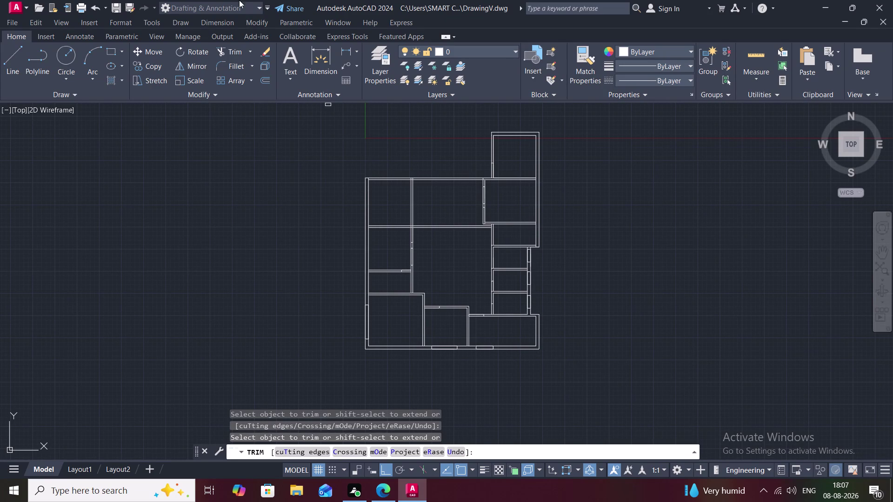
Draw a 3'6" line along the left outer wall, plus a short segment back toward the wall.
click(14, 49)
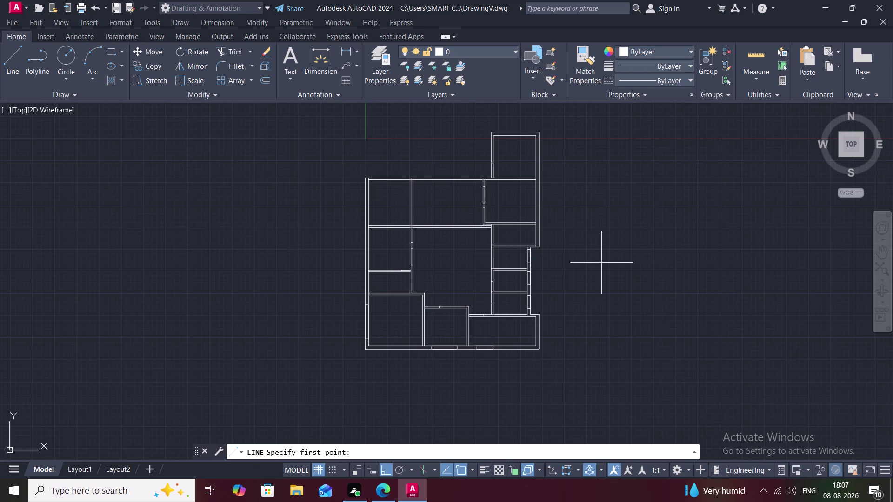
key(Escape)
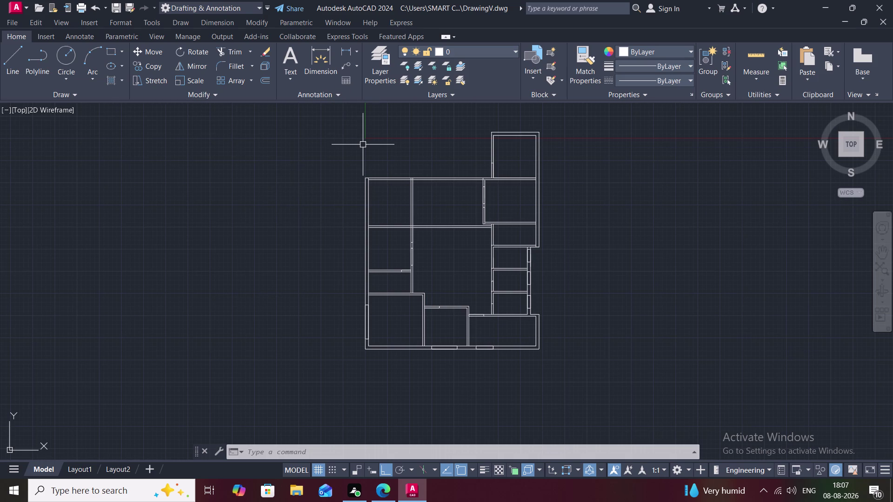
scroll(up, 3)
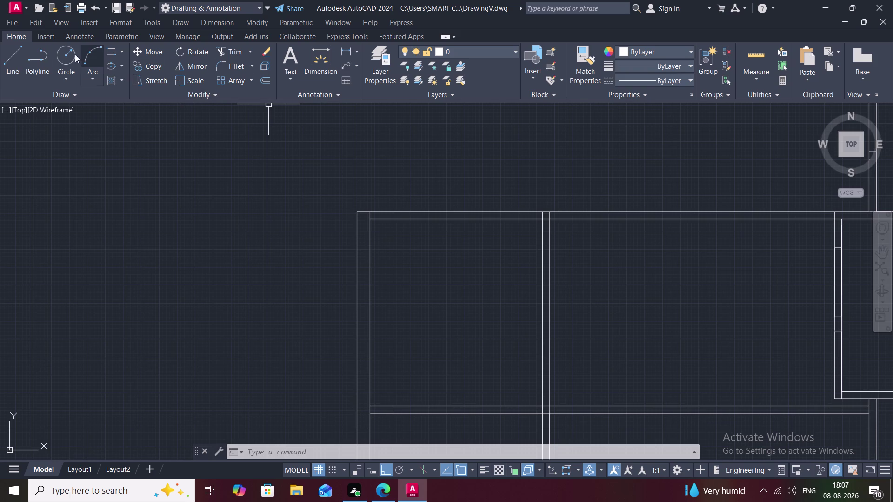
click(5, 64)
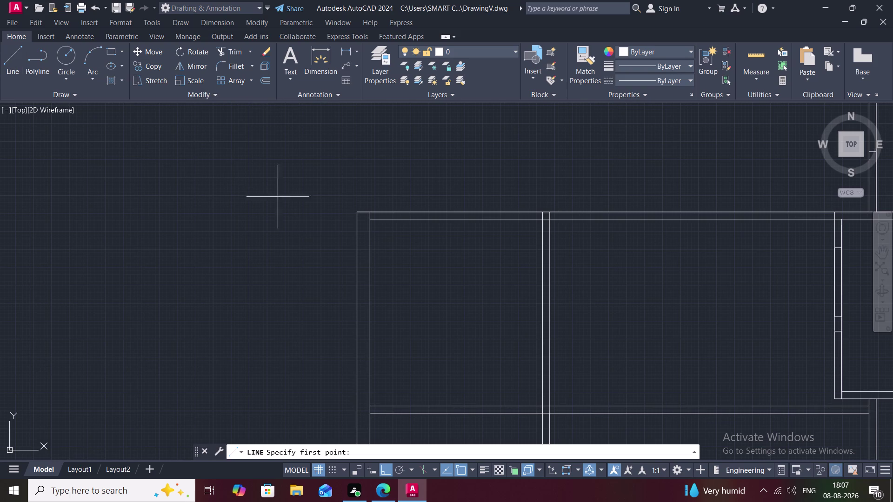
click(367, 221)
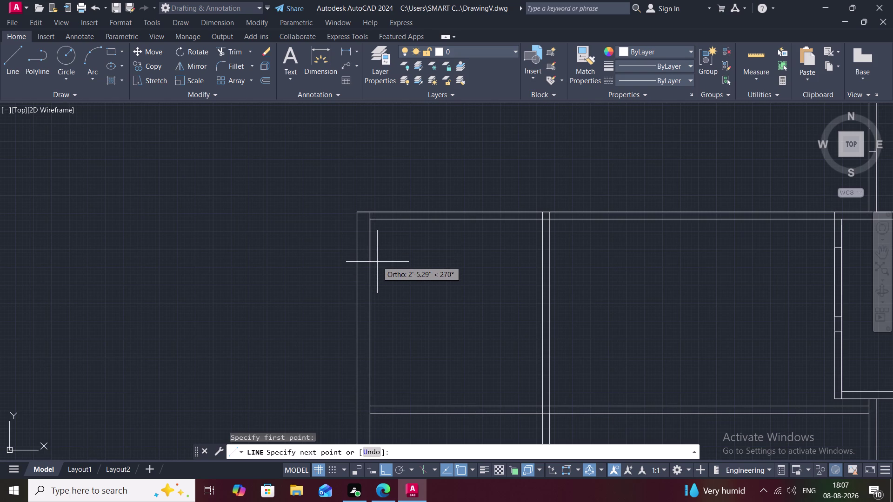
text(3)
text('6)
text(")
key(space)
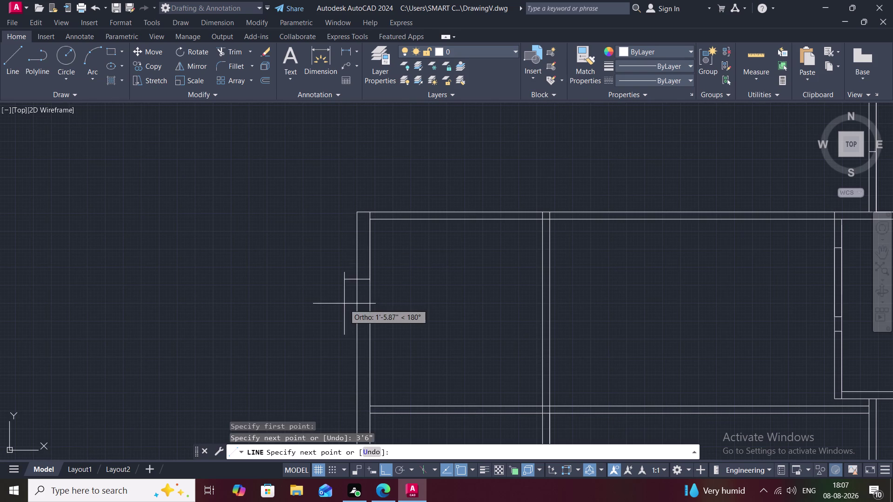
click(357, 282)
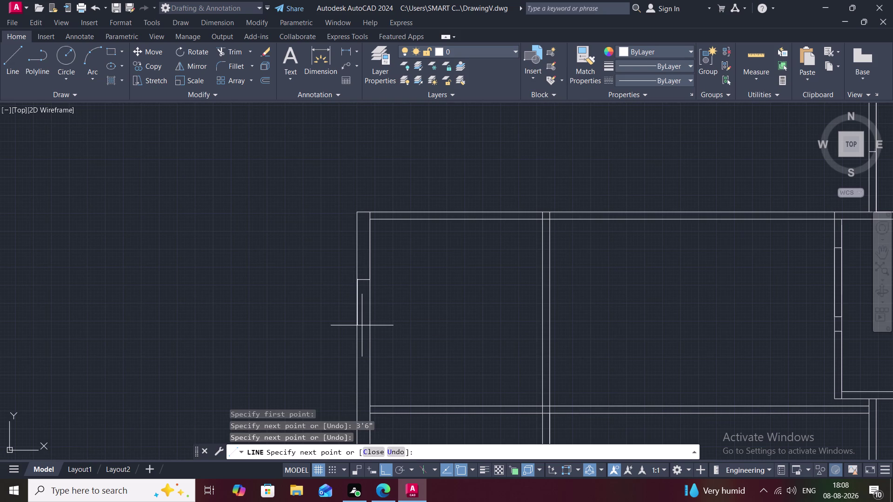
key(Escape)
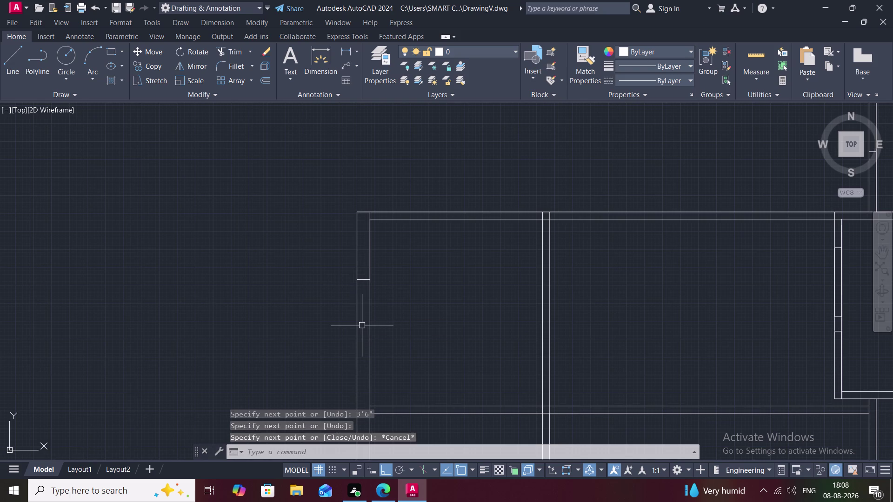
Pan along the plan's left side and make sure no command is still running.
scroll(down, 3)
middle_drag(368, 327, 368, 259)
scroll(down, 3)
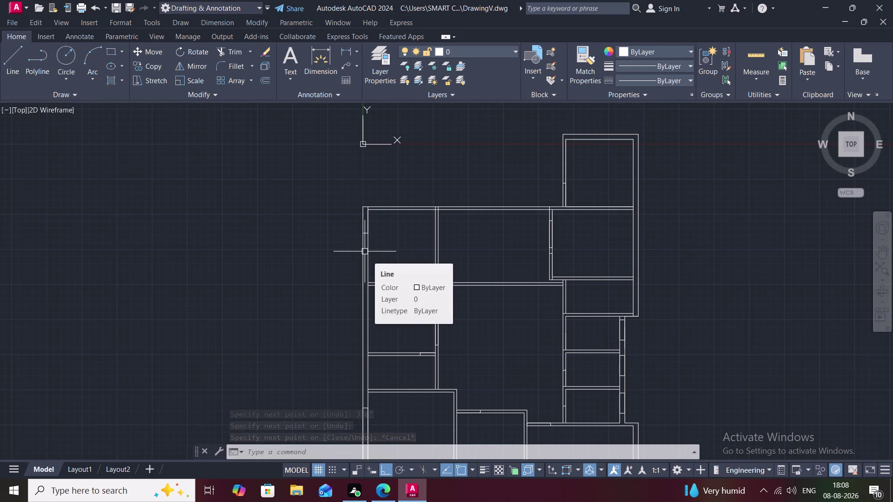
scroll(up, 3)
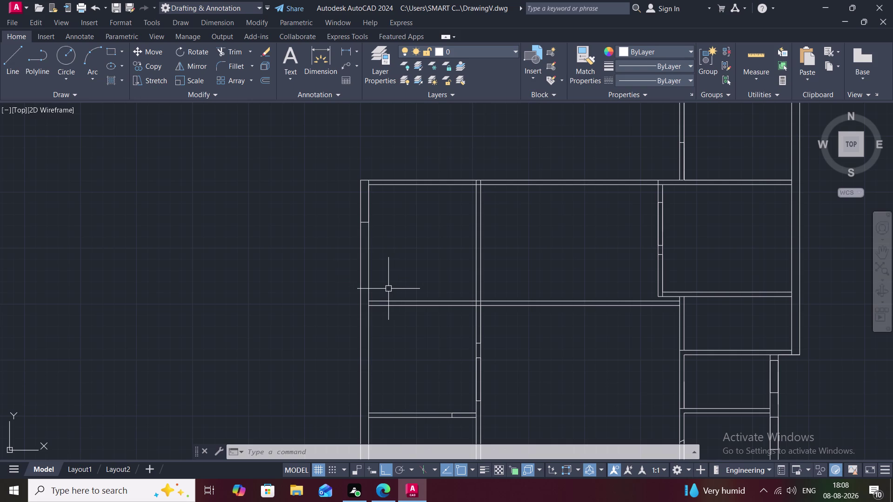
middle_drag(388, 289, 379, 251)
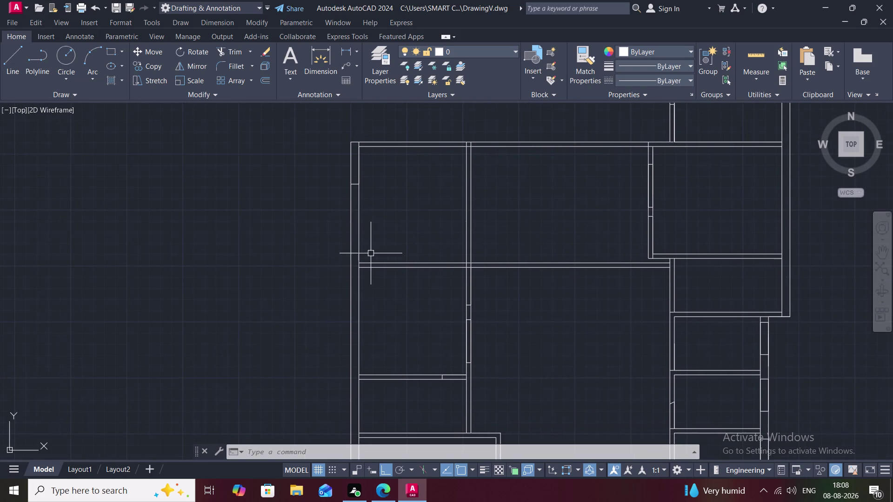
scroll(up, 3)
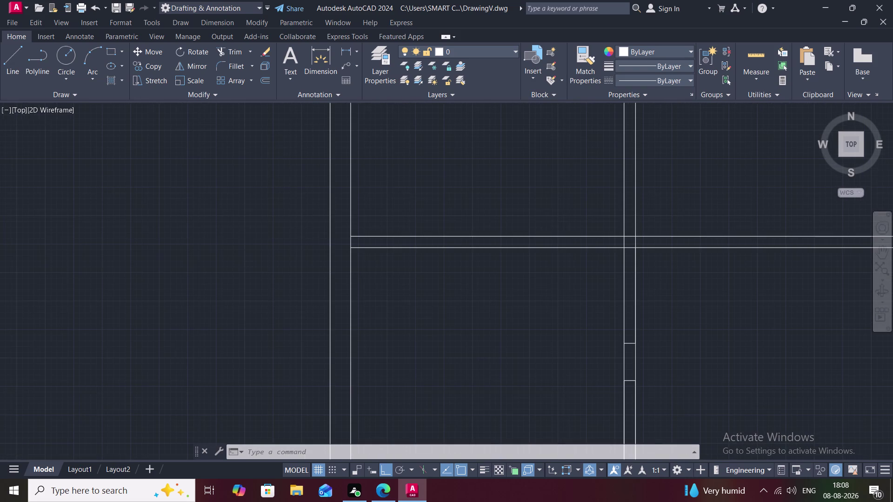
key(r)
key(Escape)
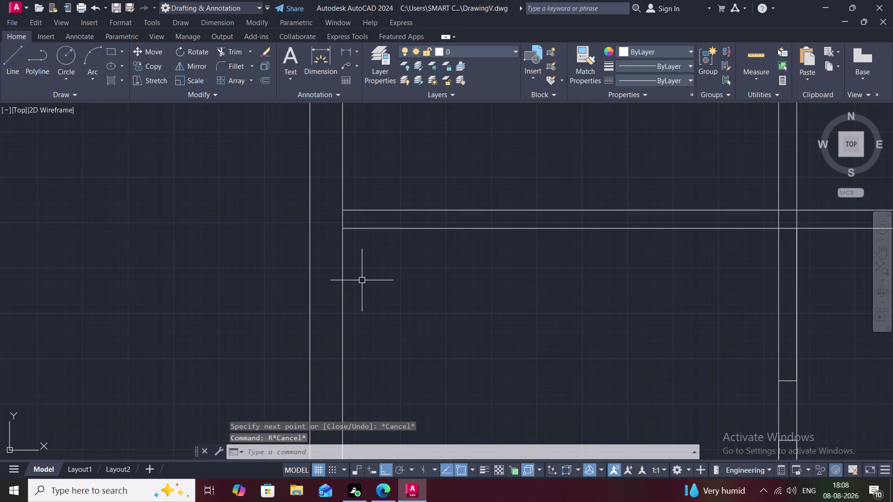
Trim a segment out of the left wall line with TR.
text(TR)
key(space)
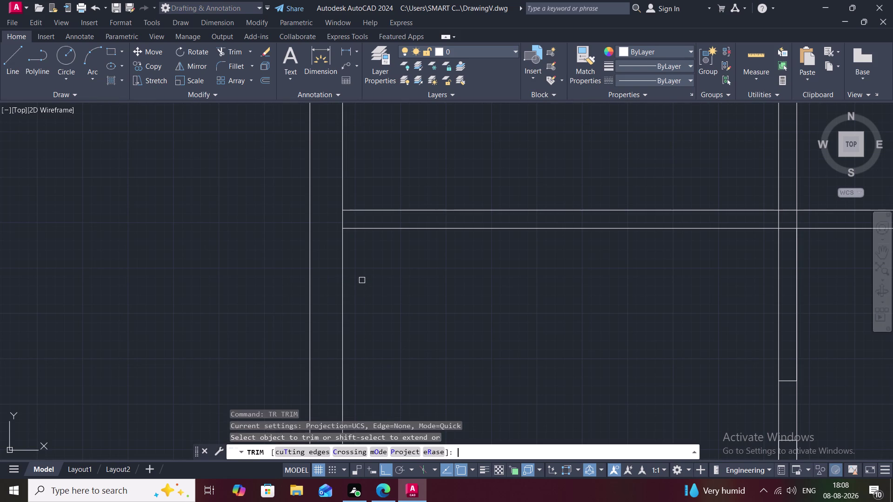
click(344, 221)
scroll(down, 3)
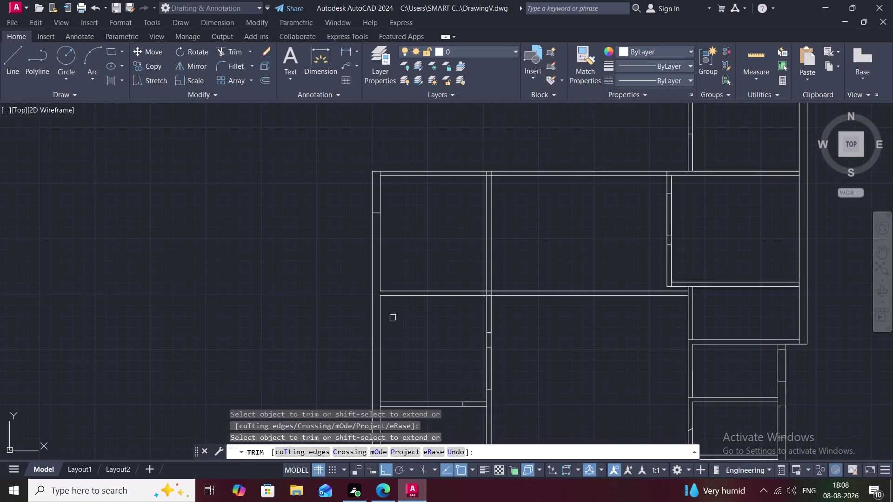
middle_drag(393, 318, 353, 220)
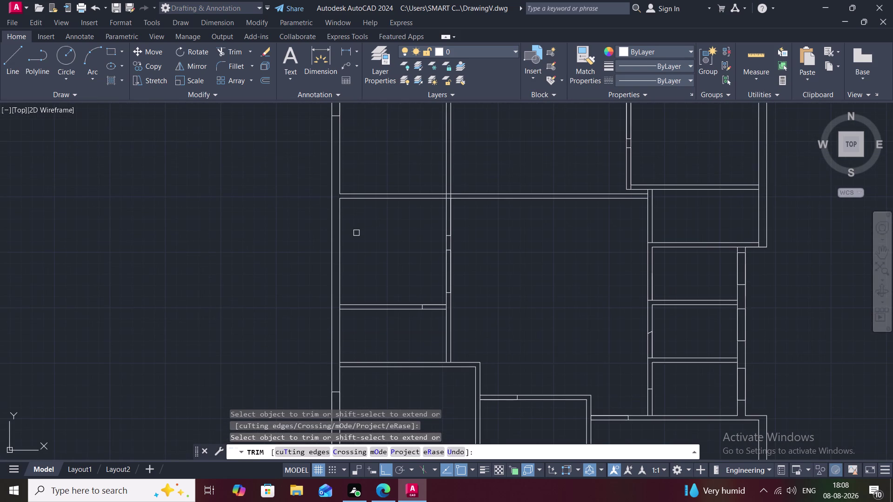
key(Escape)
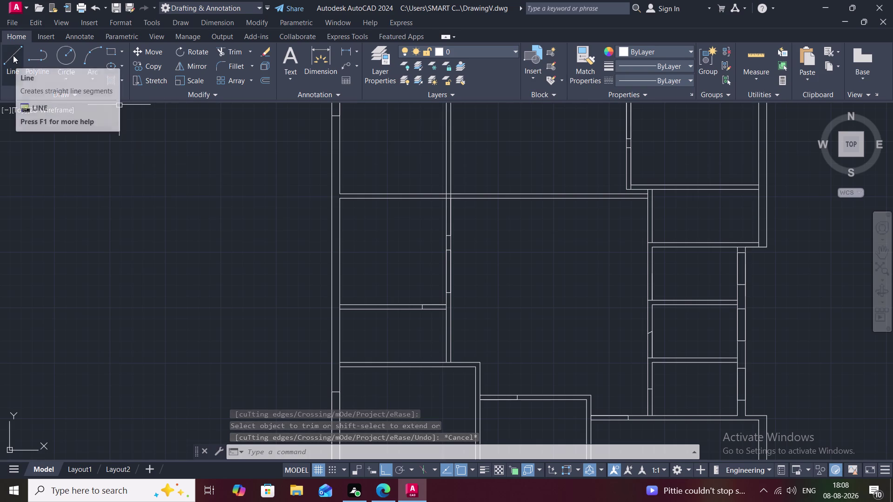
Draw a 3' line on the left wall with two short segments across it.
click(13, 56)
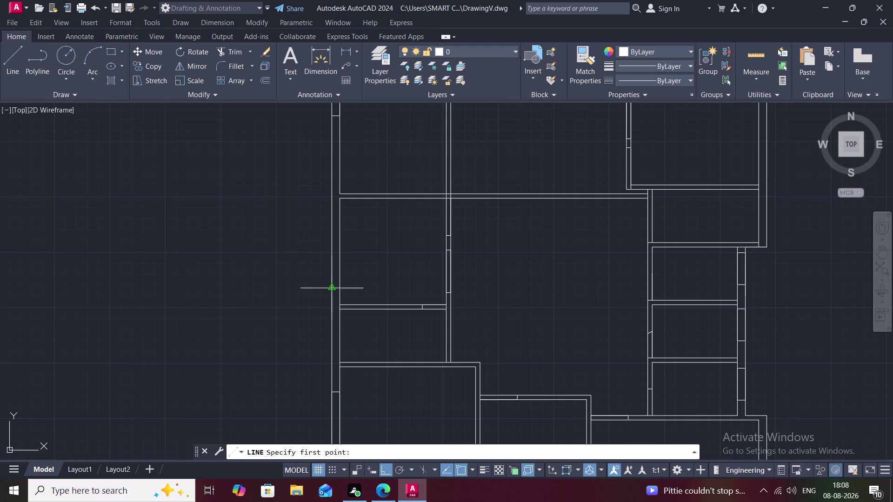
scroll(up, 3)
click(333, 319)
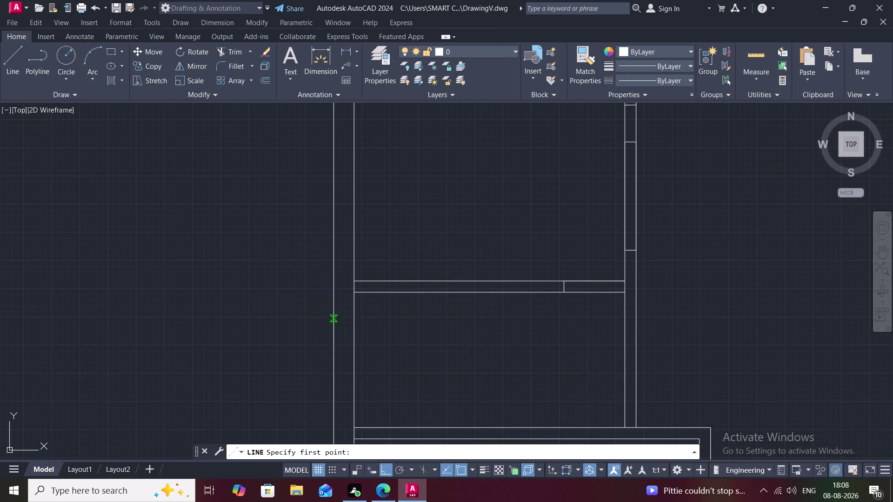
click(354, 318)
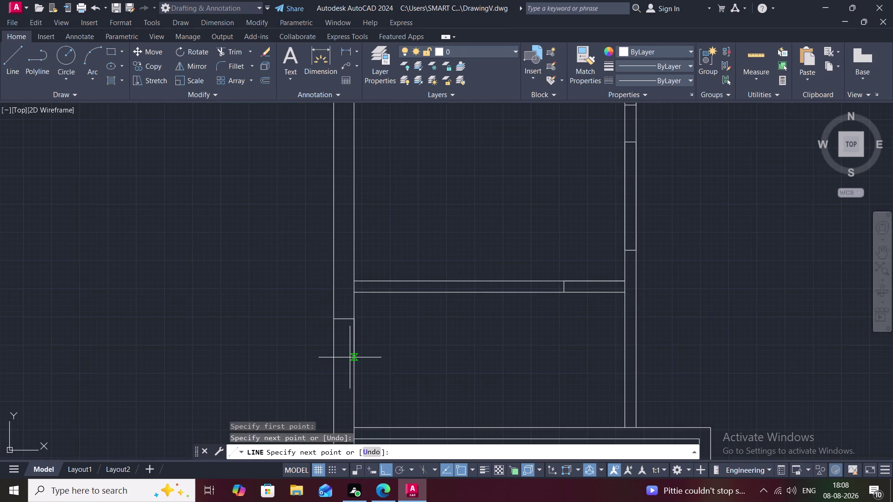
text(3')
key(space)
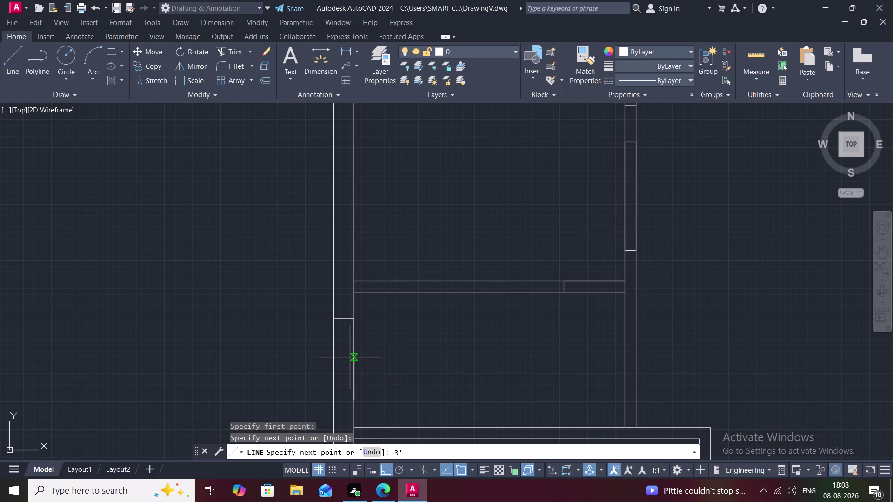
click(335, 403)
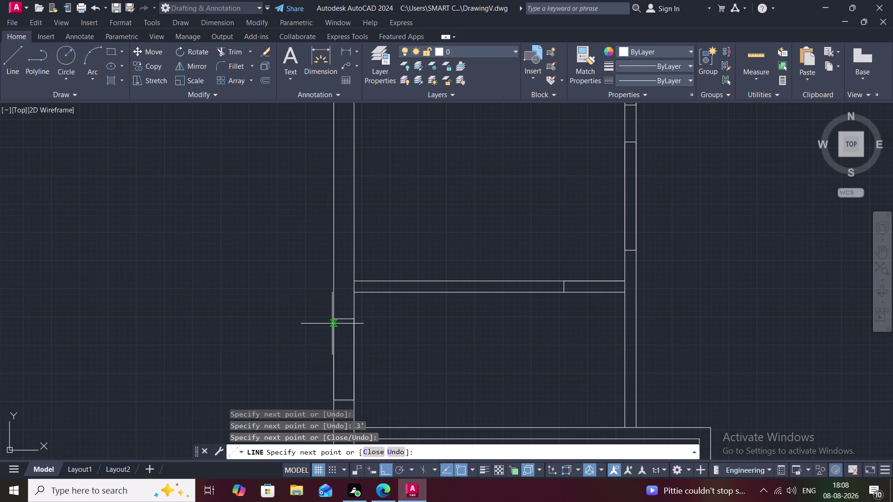
click(333, 322)
scroll(down, 3)
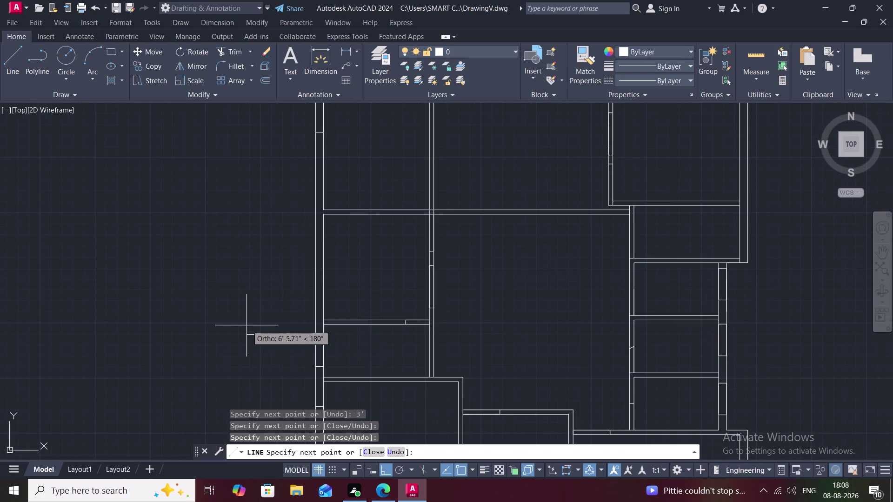
key(Escape)
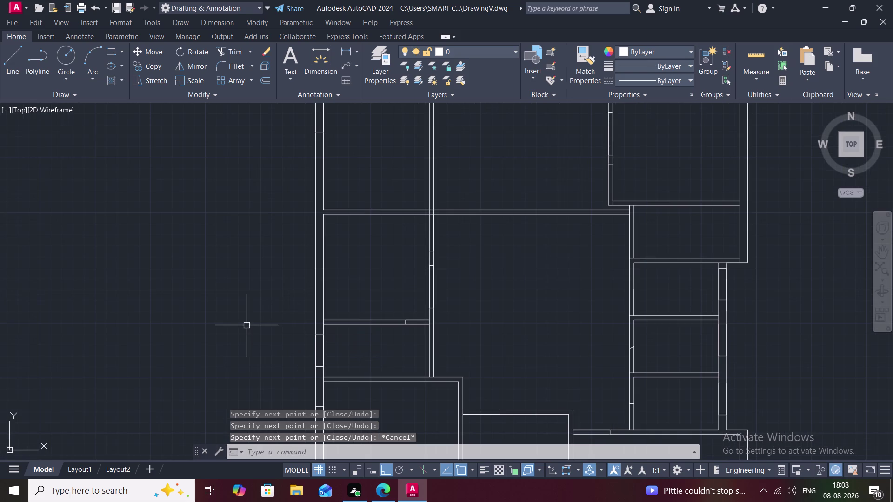
scroll(down, 3)
scroll(down, 3)
middle_drag(275, 346, 263, 278)
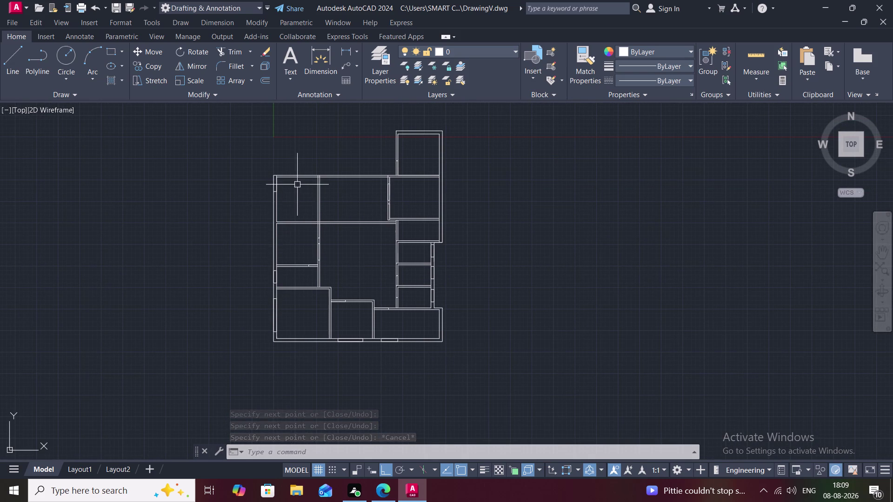
Draw the desk's top, right and bottom edges as lines off the left inner wall.
middle_drag(302, 183, 348, 289)
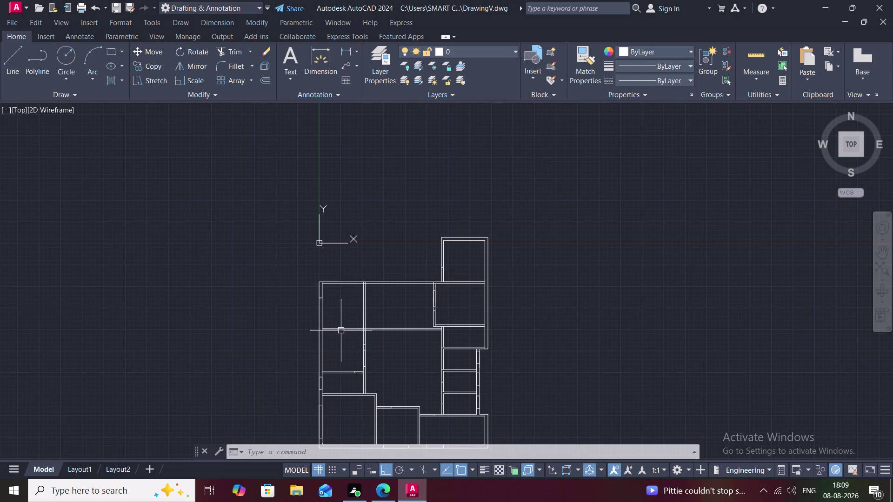
scroll(up, 3)
scroll(up, 3)
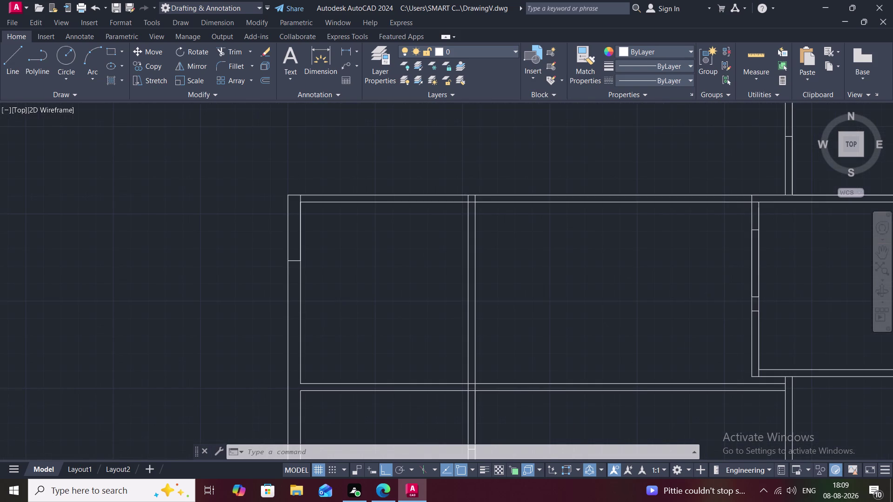
middle_drag(327, 310, 316, 301)
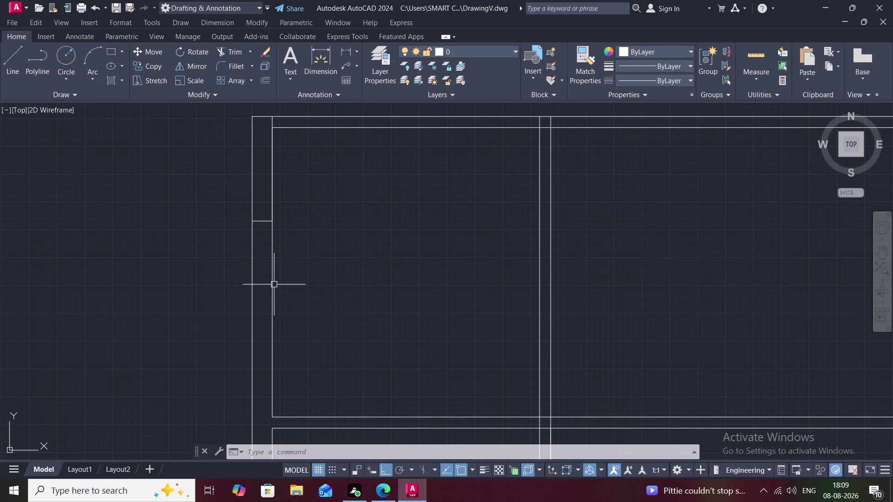
text(L)
key(space)
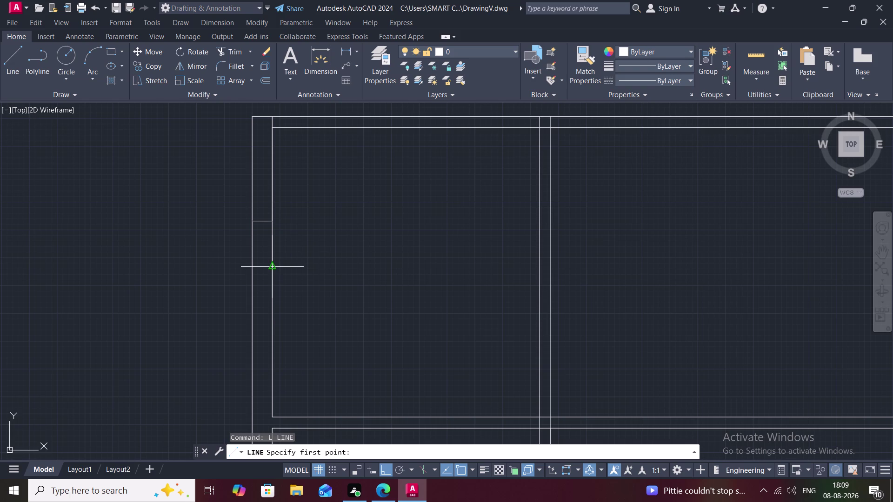
click(272, 301)
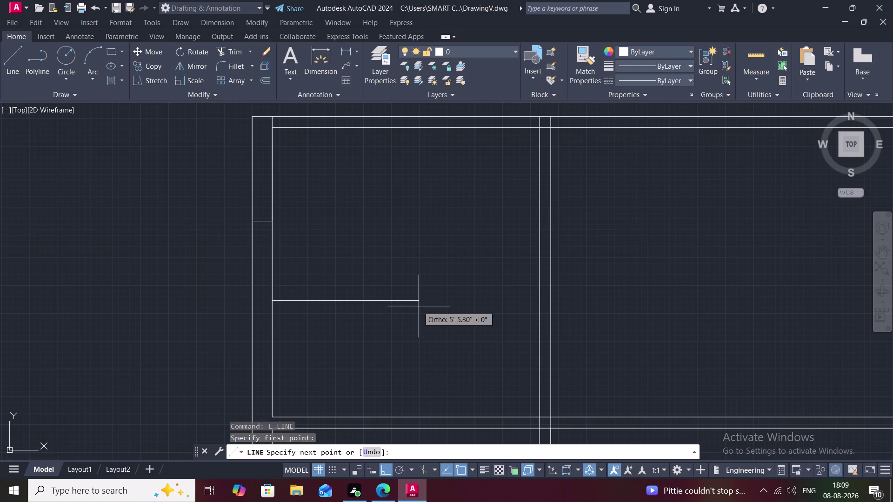
click(419, 307)
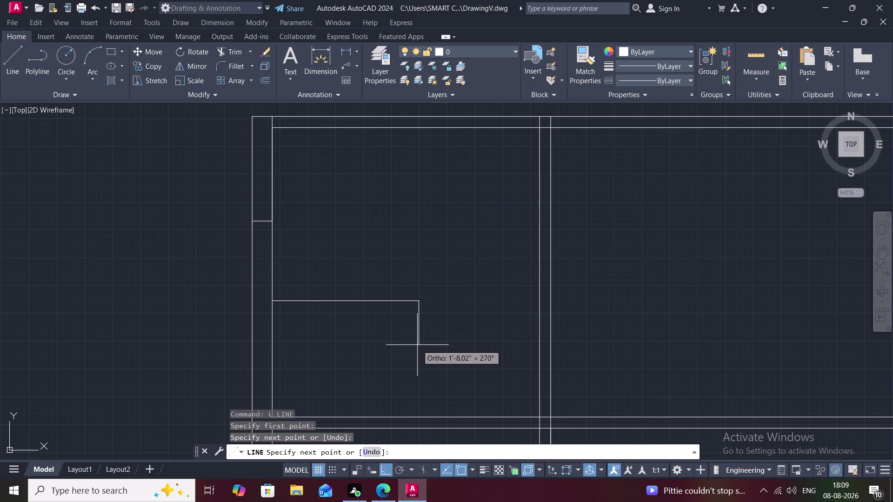
click(418, 344)
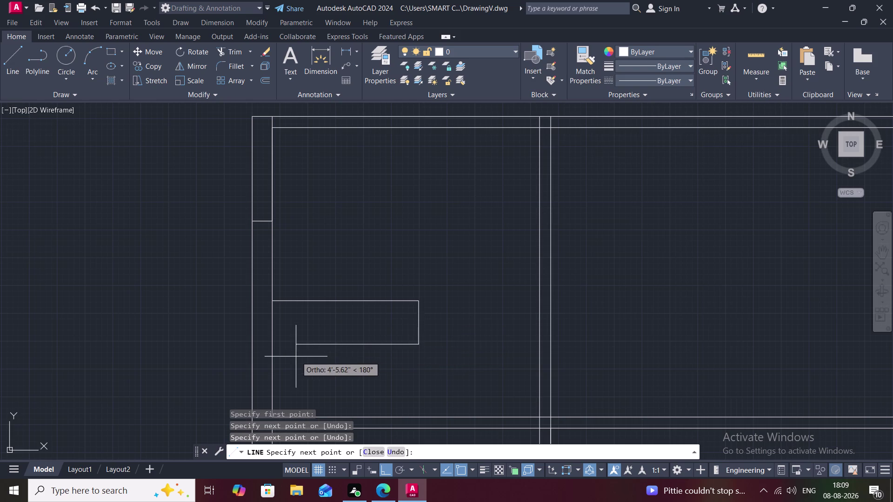
click(273, 347)
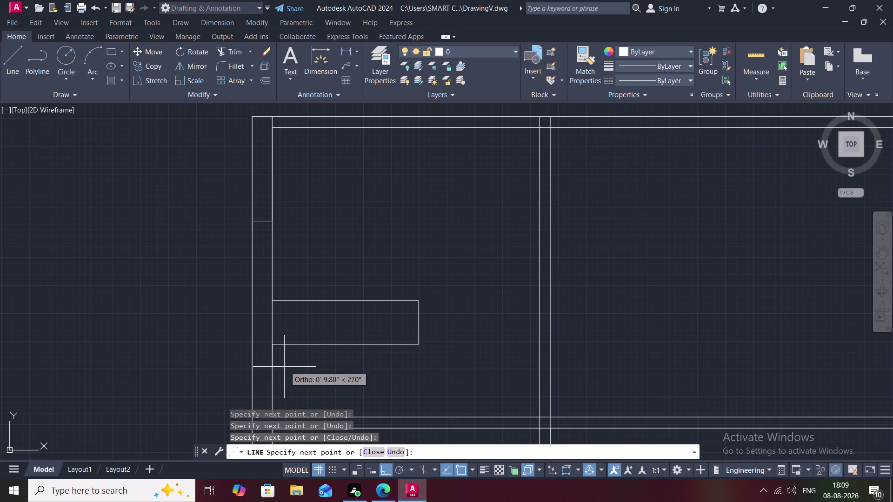
key(ctrl+2)
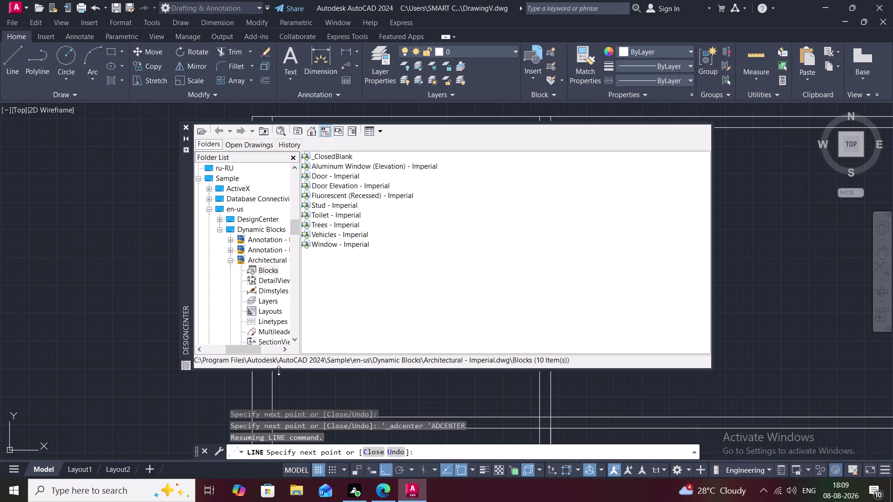
click(342, 217)
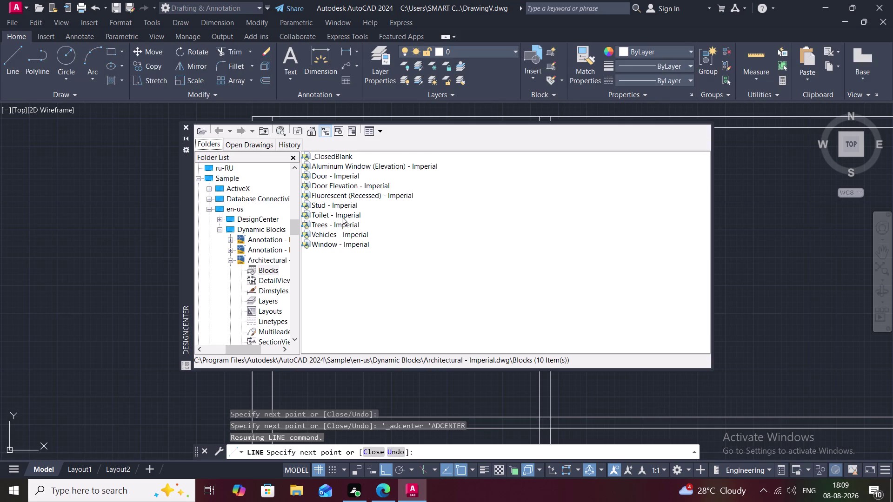
right_click(343, 217)
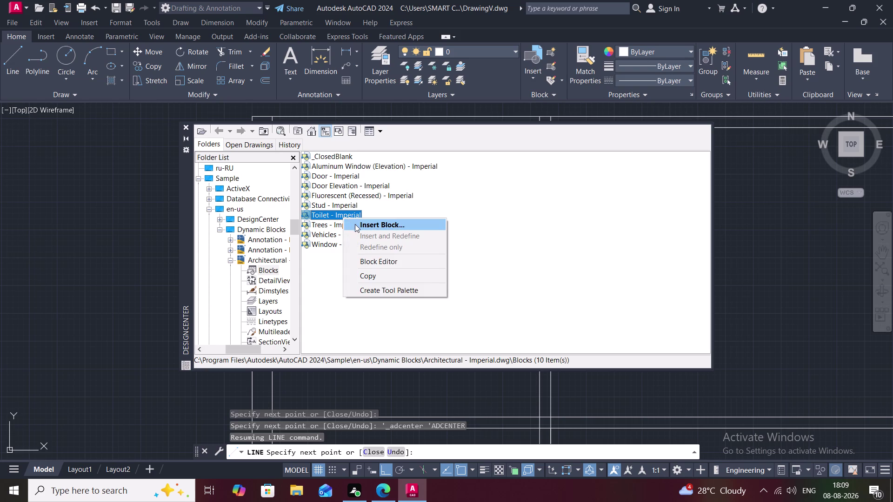
click(355, 224)
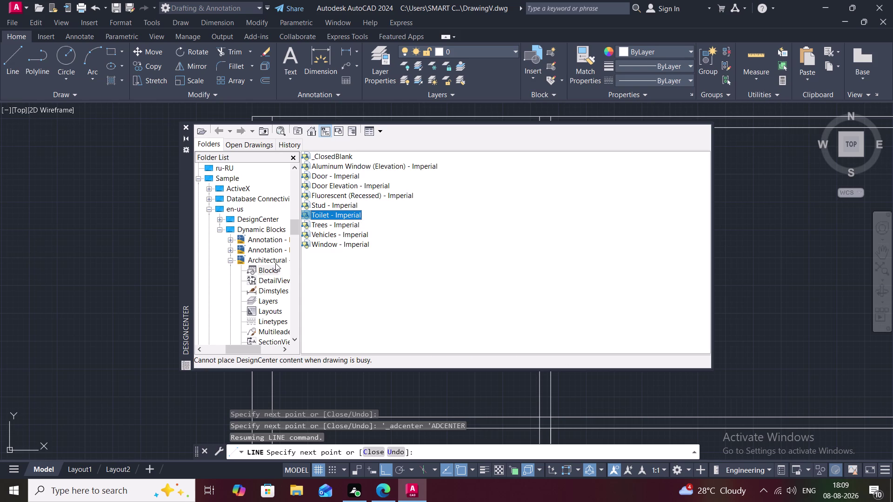
click(337, 224)
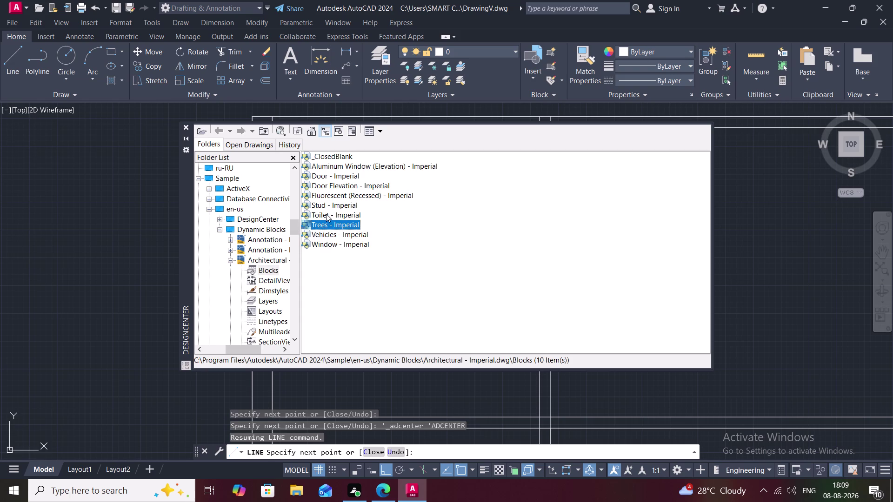
click(326, 214)
right_click(326, 214)
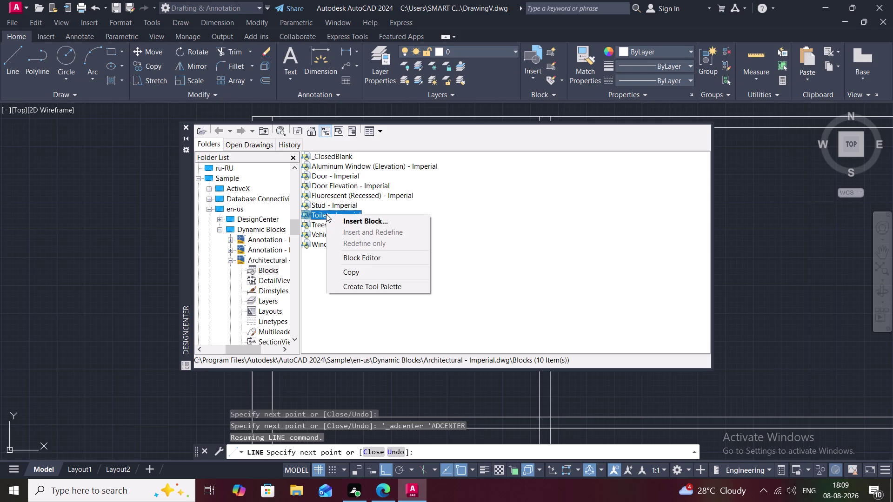
click(347, 217)
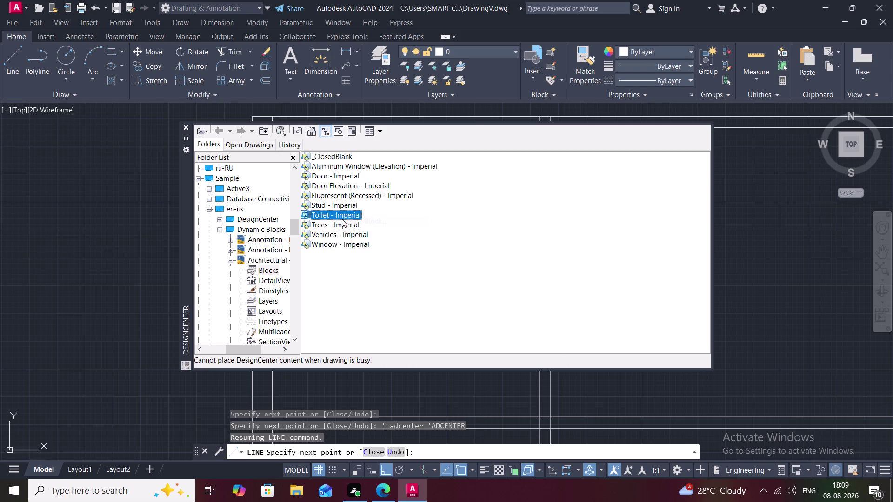
click(188, 126)
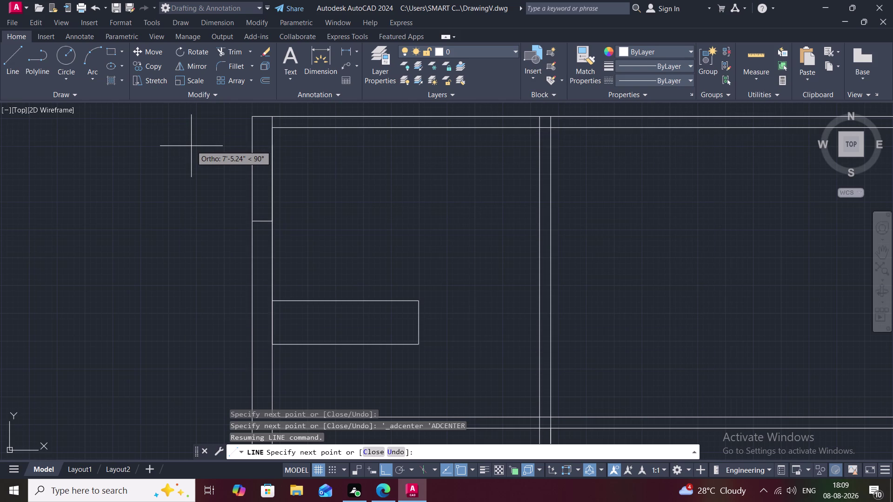
key(ctrl+3)
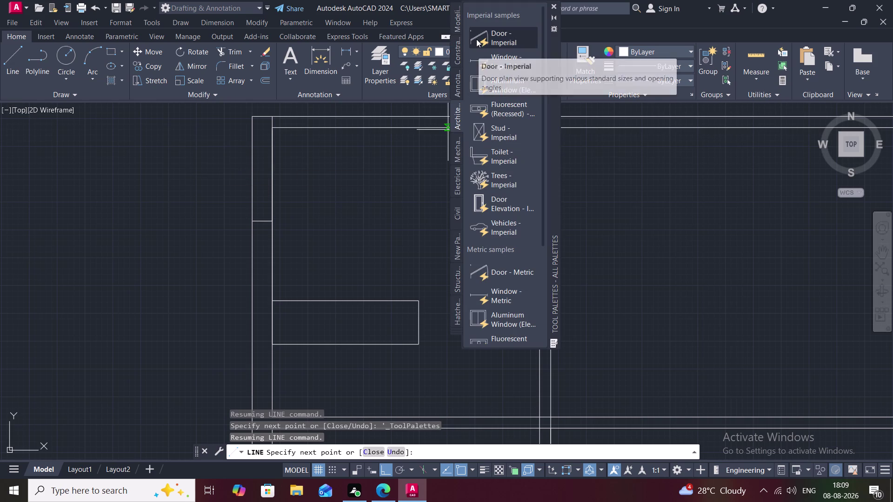
Place the Door - Imperial and Toilet - Imperial blocks left of the plan.
click(476, 39)
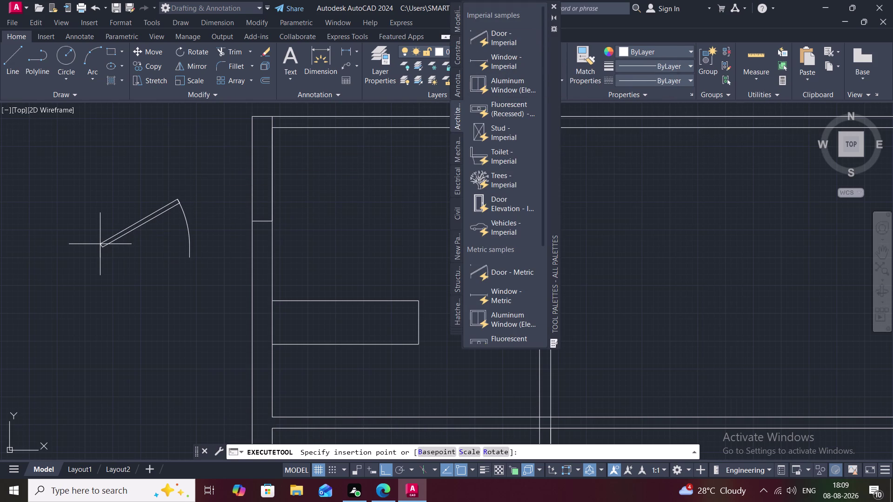
click(100, 245)
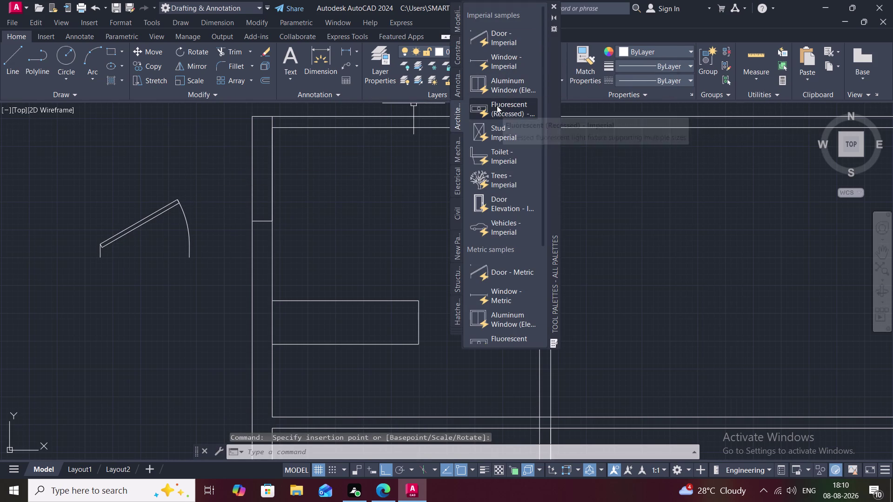
click(495, 153)
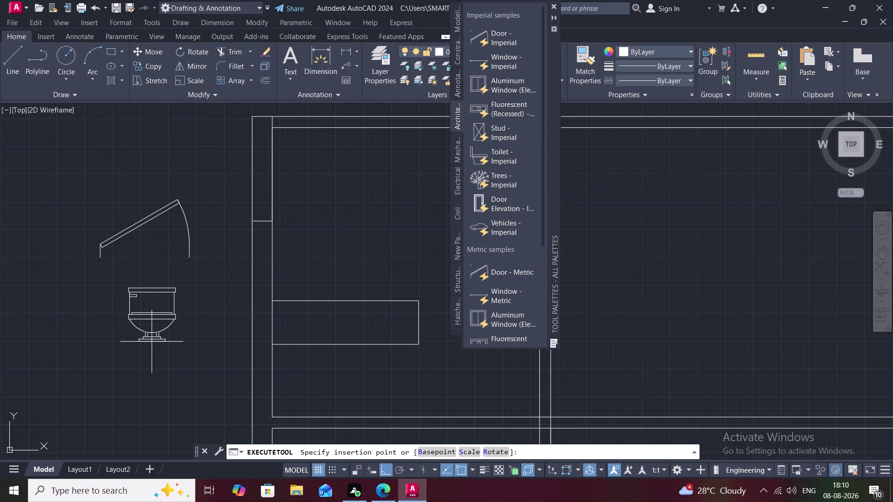
click(152, 342)
key(Escape)
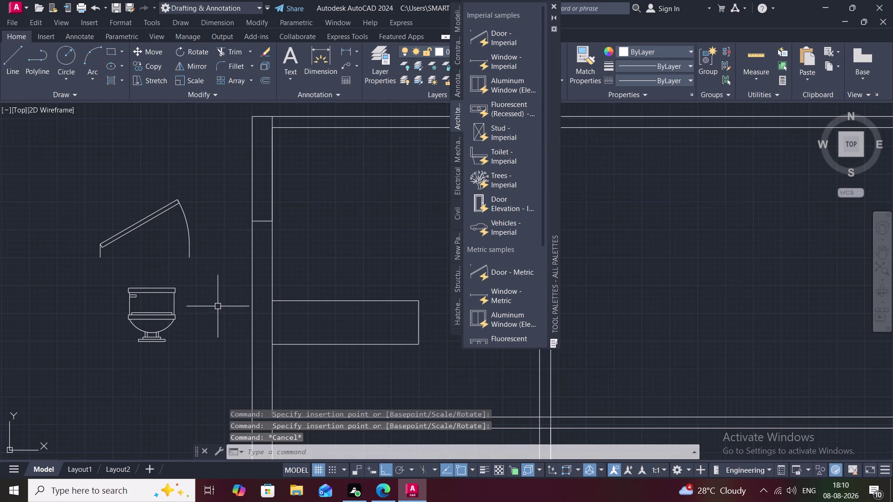
Close the sample block palettes.
scroll(down, 3)
scroll(down, 3)
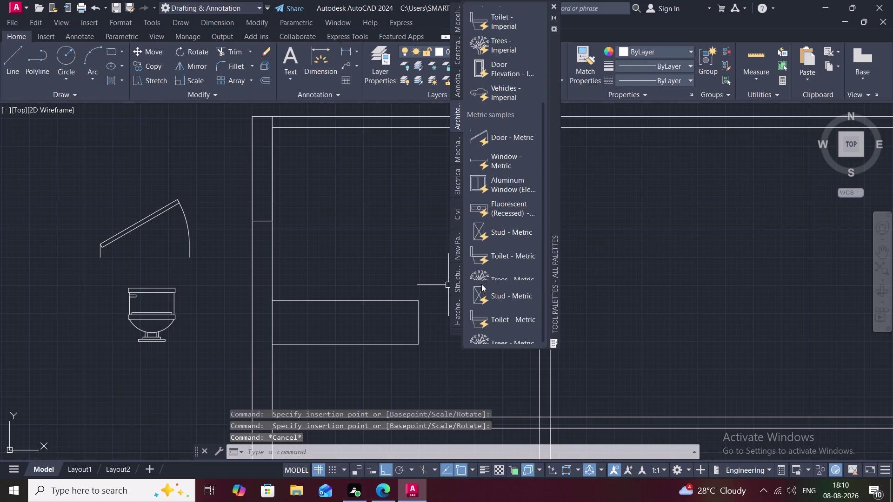
scroll(down, 3)
scroll(up, 3)
scroll(down, 3)
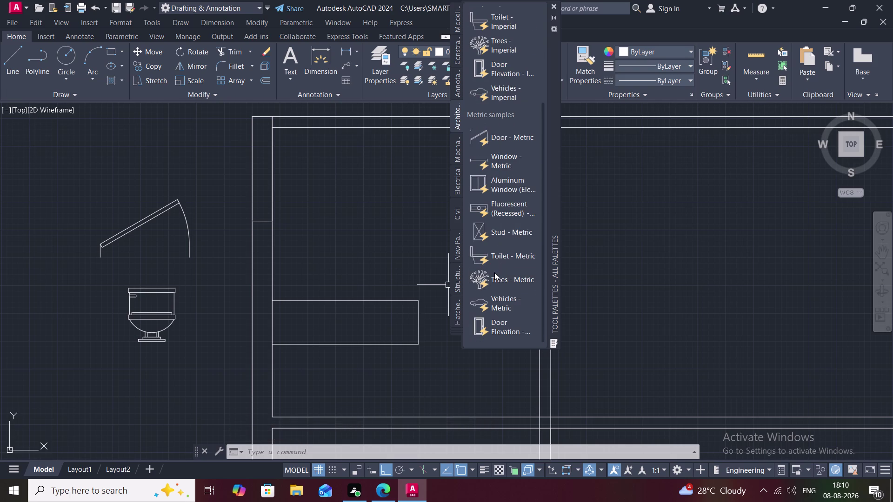
scroll(down, 3)
scroll(down, 3)
scroll(up, 3)
scroll(down, 3)
scroll(up, 3)
scroll(down, 3)
scroll(up, 3)
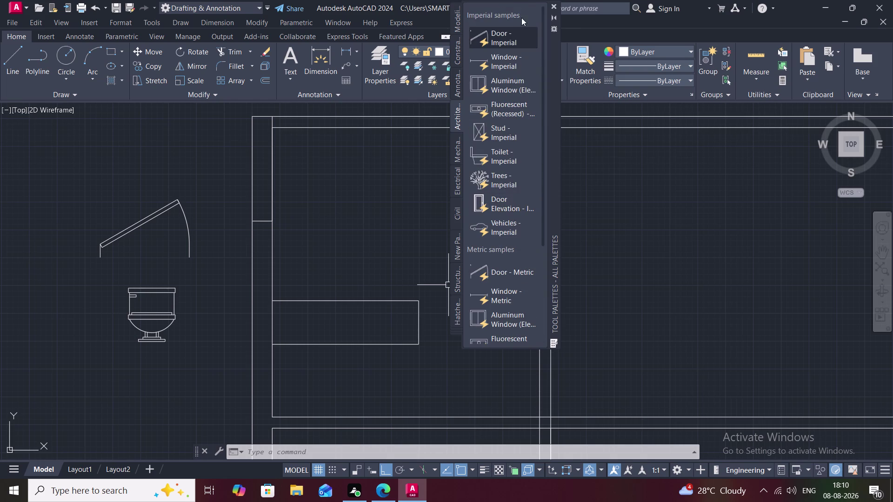
click(556, 1)
click(556, 5)
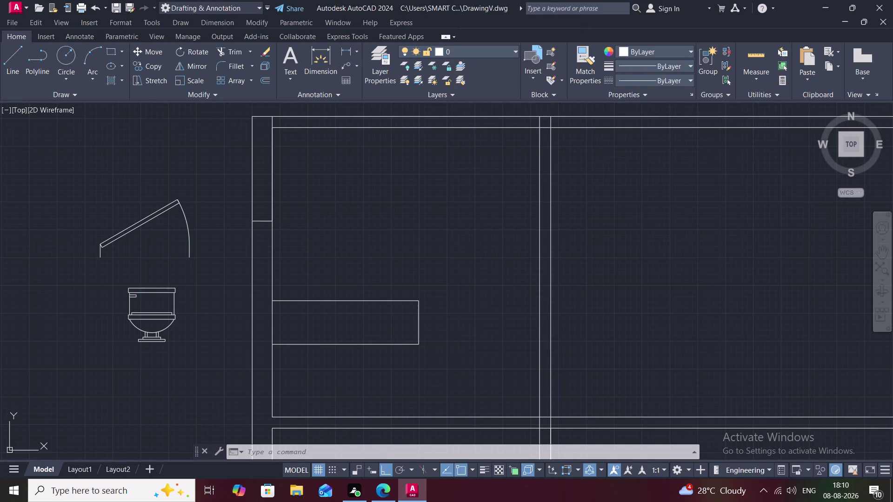
Reopen DesignCenter and list the Sample folder's contents.
key(ctrl+2)
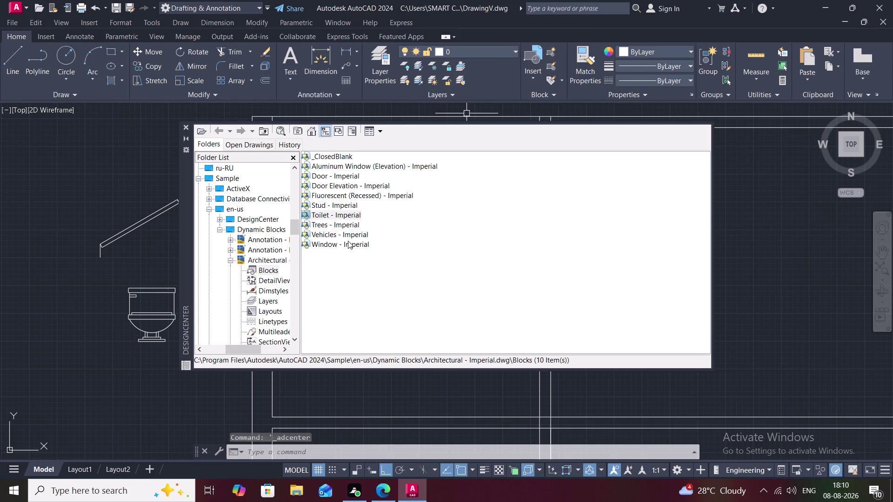
click(268, 272)
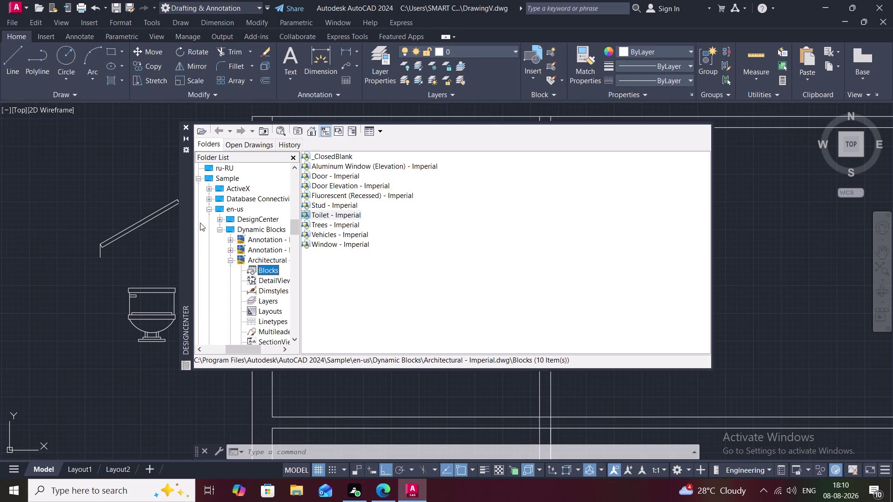
scroll(up, 3)
scroll(up, 3)
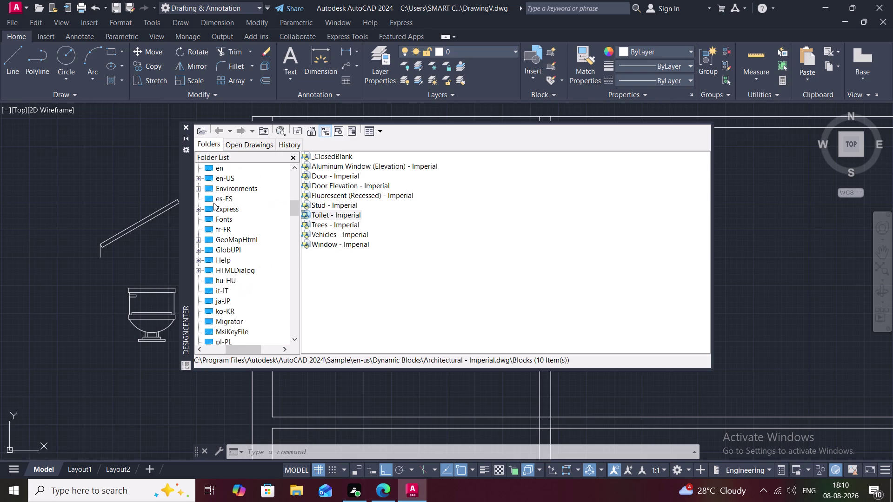
scroll(down, 3)
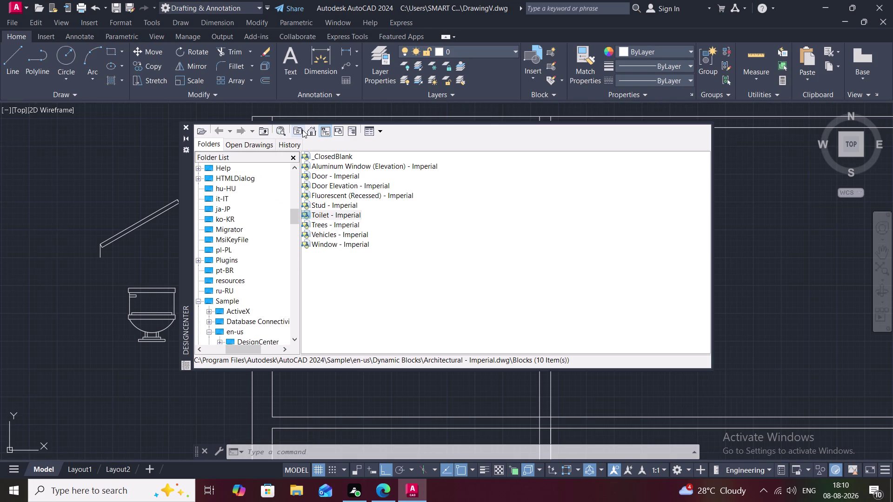
click(308, 131)
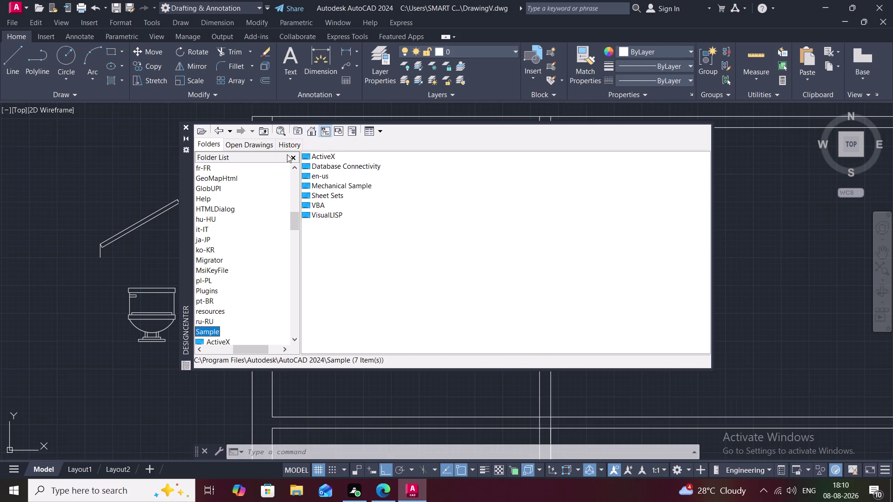
Turn on thumbnail previews for the Sample folder items.
scroll(down, 3)
scroll(down, 3)
scroll(up, 3)
scroll(down, 3)
scroll(up, 3)
scroll(down, 3)
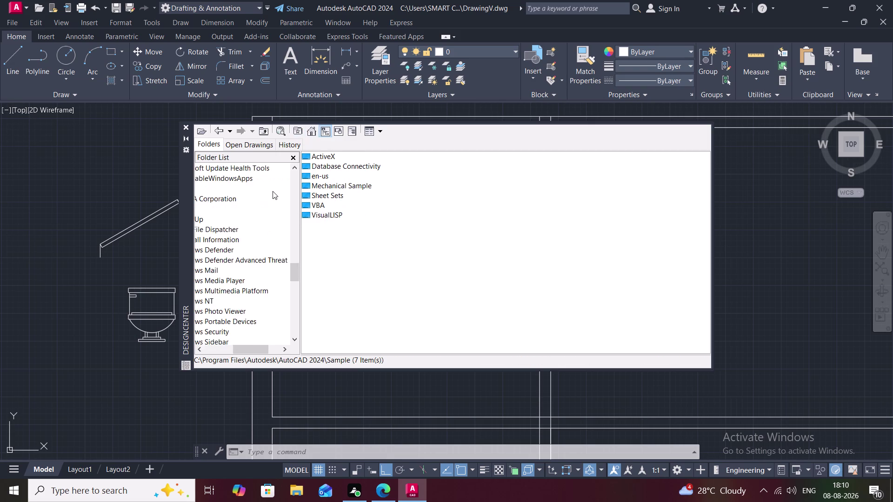
scroll(down, 3)
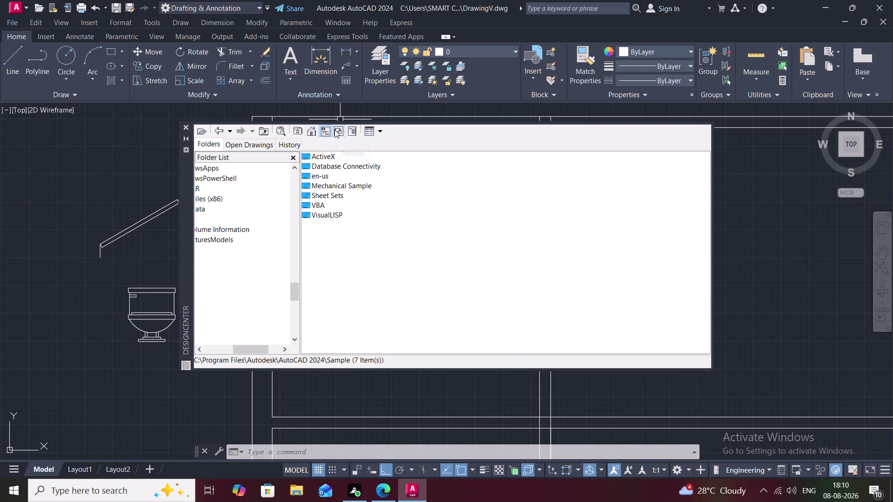
click(334, 130)
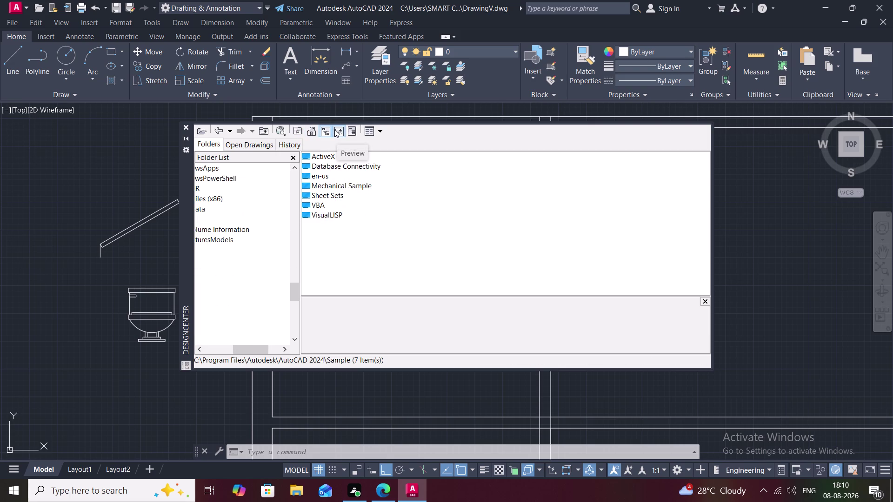
Explore the en-us folder and open its Dynamic Blocks folder.
click(322, 174)
right_click(322, 174)
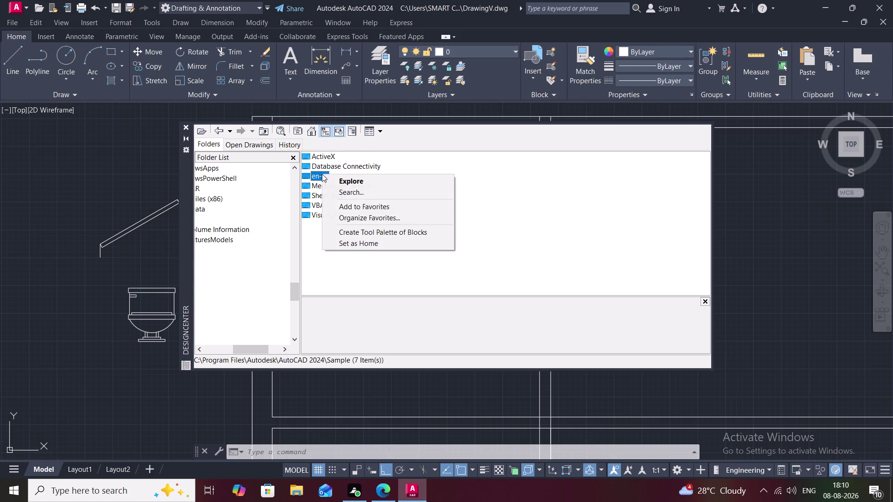
click(332, 178)
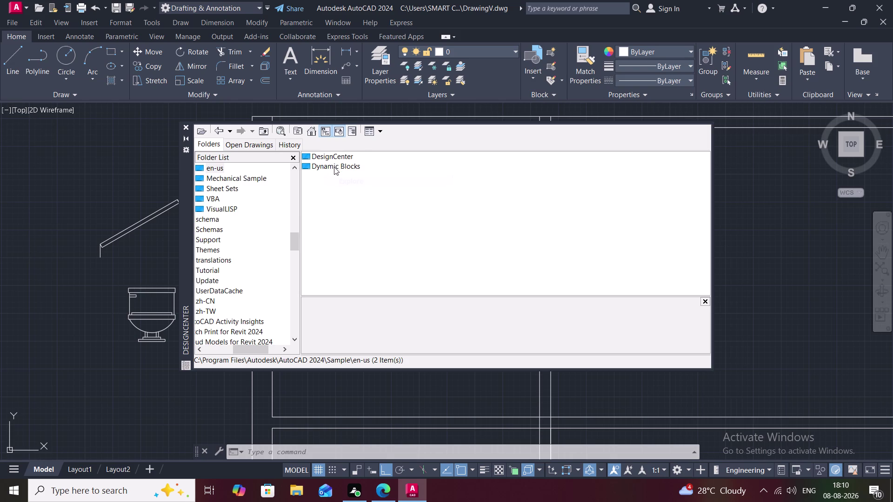
click(334, 167)
right_click(334, 167)
click(334, 167)
click(340, 171)
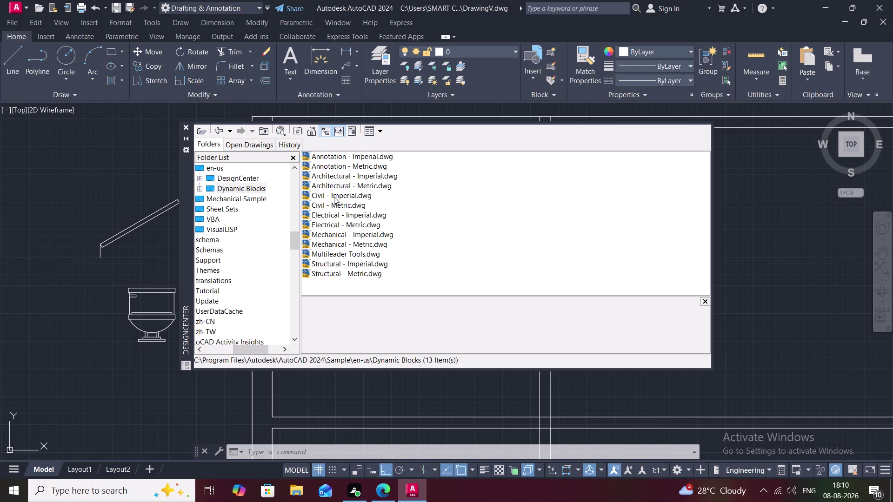
Explore Architectural - Imperial.dwg and open its Blocks collection.
right_click(338, 178)
click(338, 178)
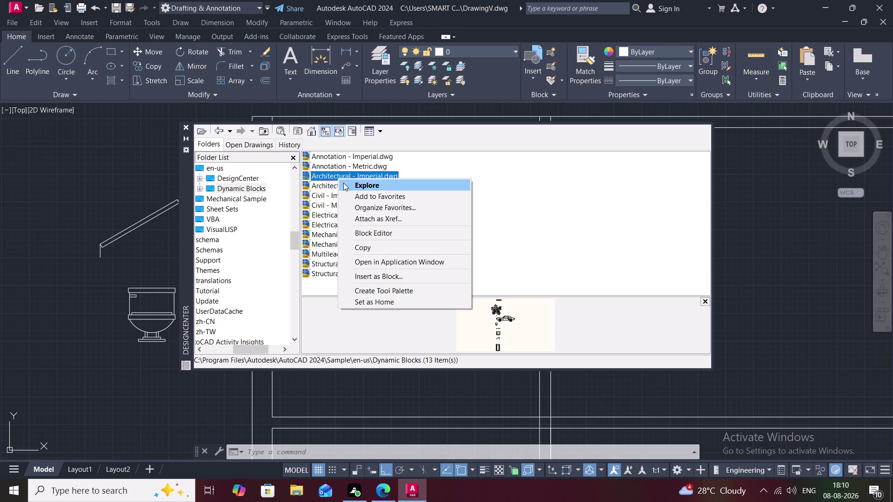
click(344, 183)
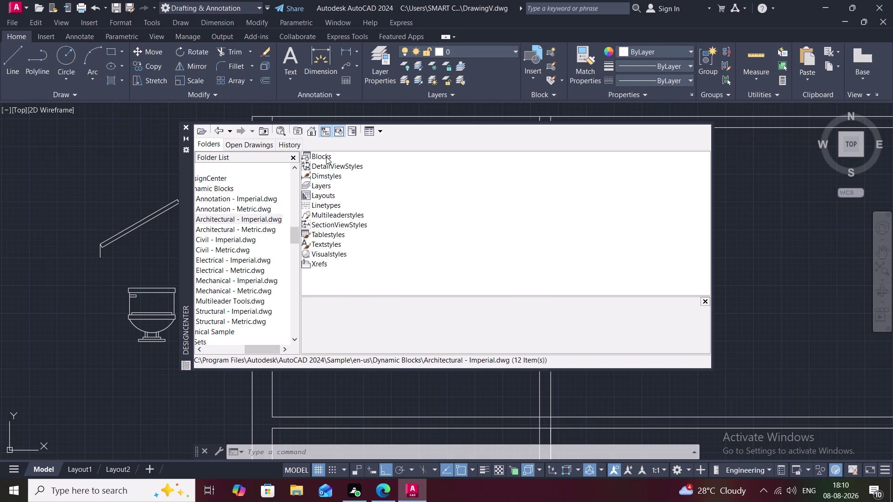
click(326, 157)
right_click(326, 157)
click(326, 157)
click(333, 160)
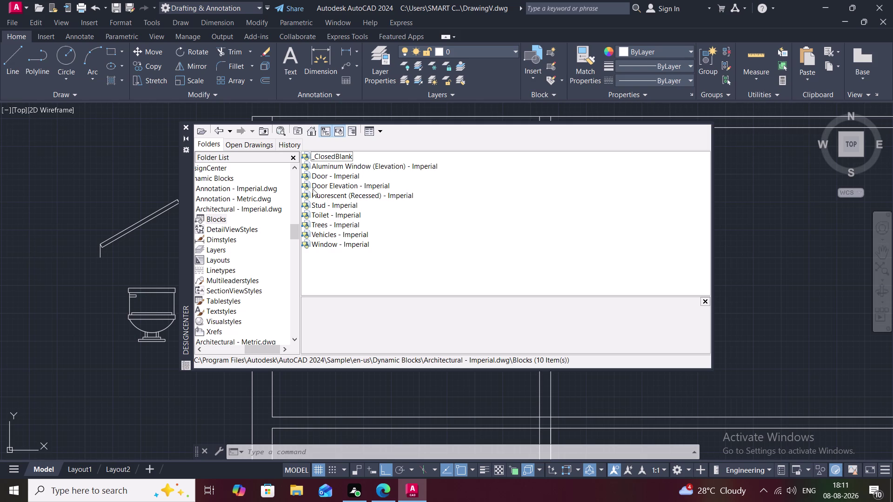
Hide the folder tree so the ten blocks list full-width.
click(220, 218)
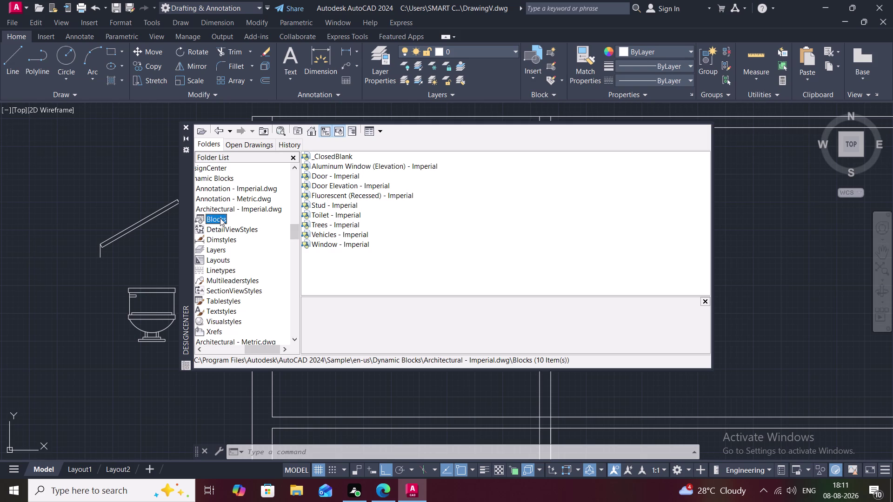
right_click(220, 218)
click(227, 222)
click(295, 154)
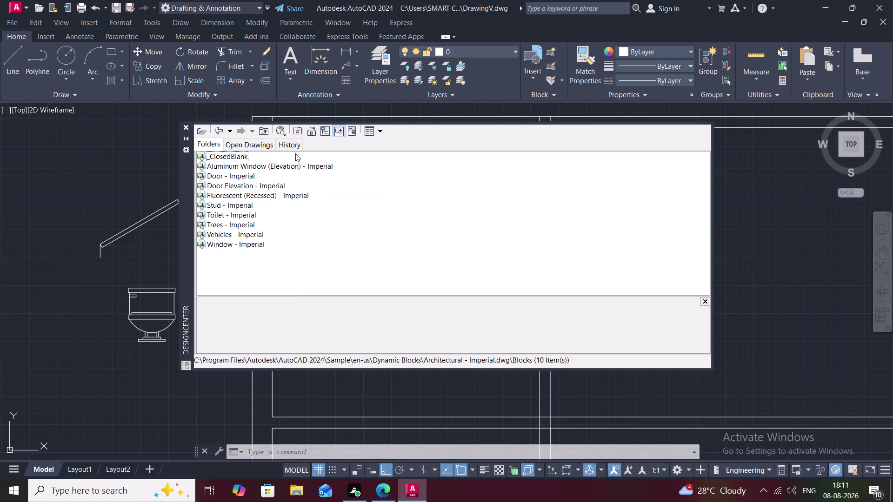
View the Door and Toilet blocks in DrawingV.dwg, then return to the Sample folder.
click(234, 147)
right_click(226, 170)
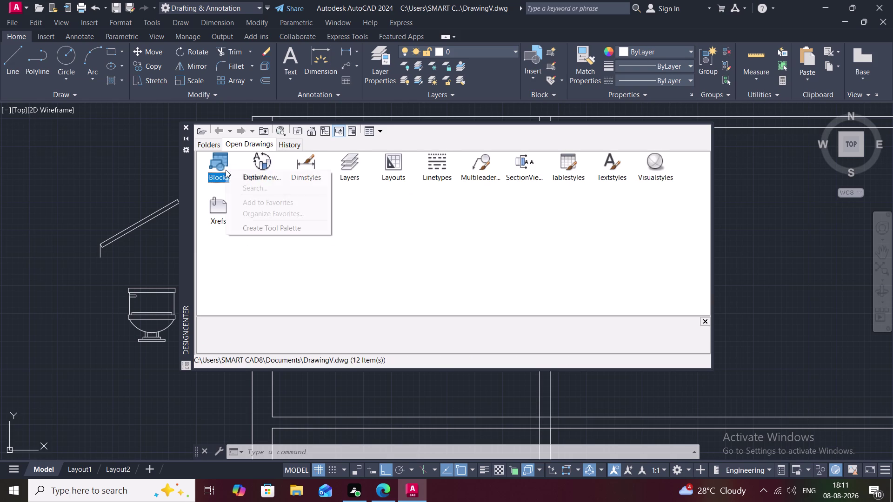
click(226, 169)
click(235, 177)
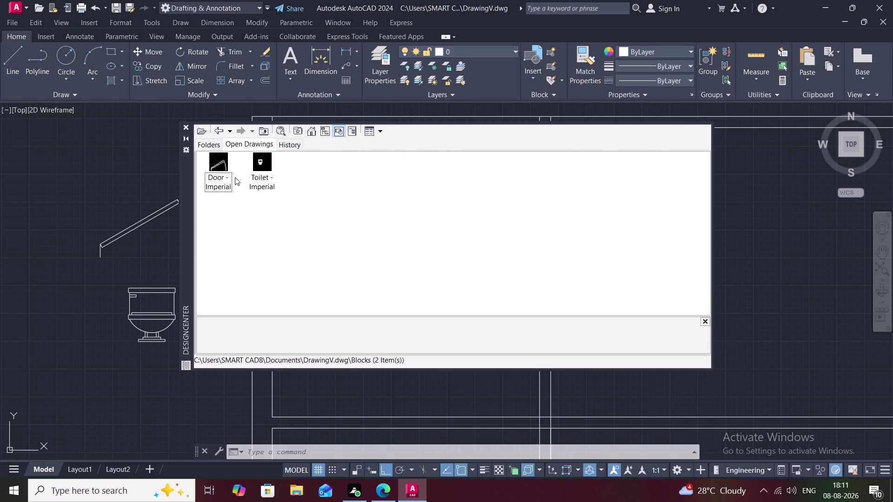
click(210, 142)
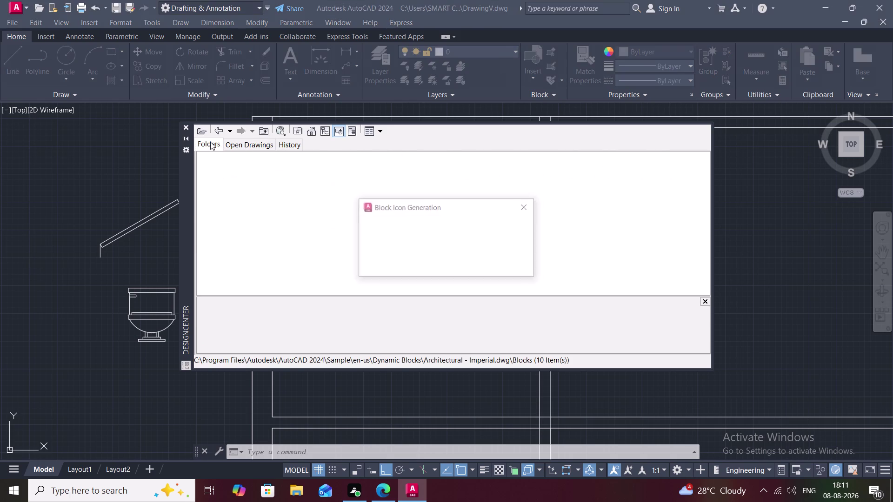
click(298, 129)
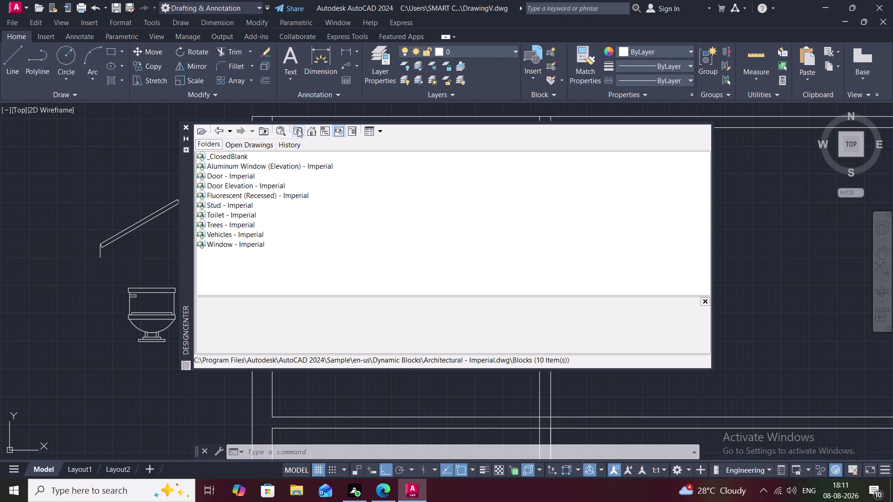
click(314, 131)
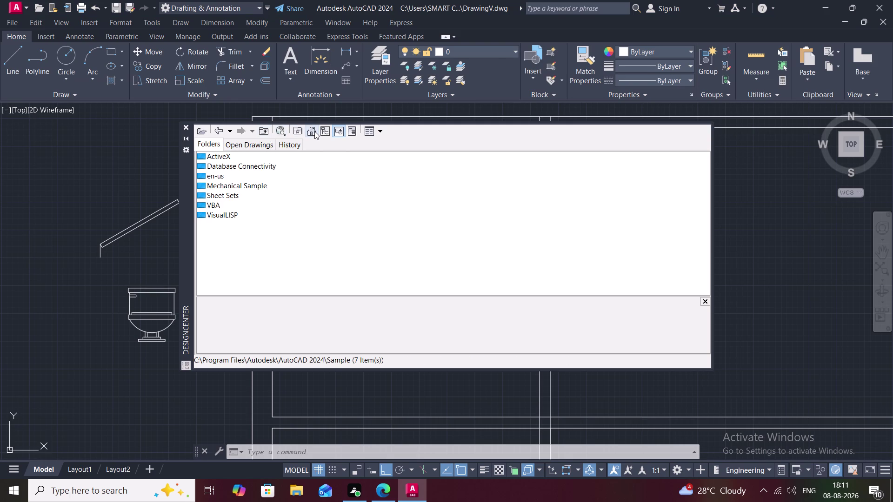
Explore the en-us folder and open the DesignCenter sample folder.
right_click(217, 175)
click(223, 180)
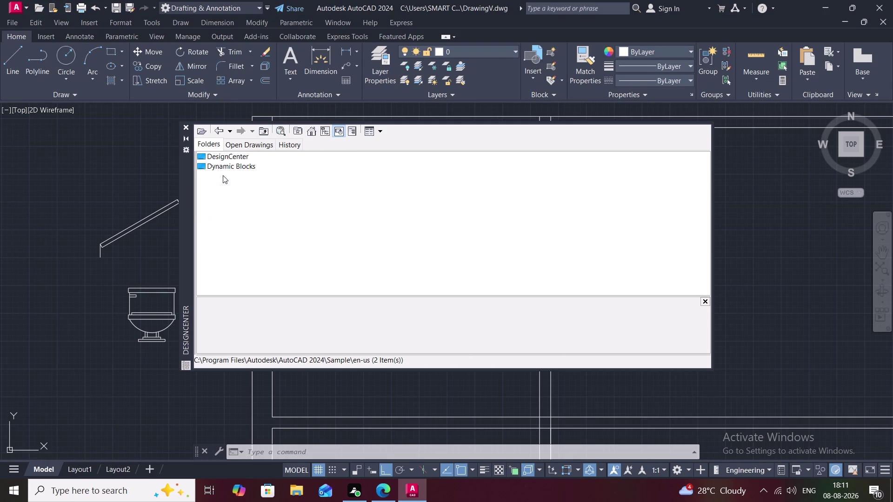
click(224, 159)
right_click(224, 159)
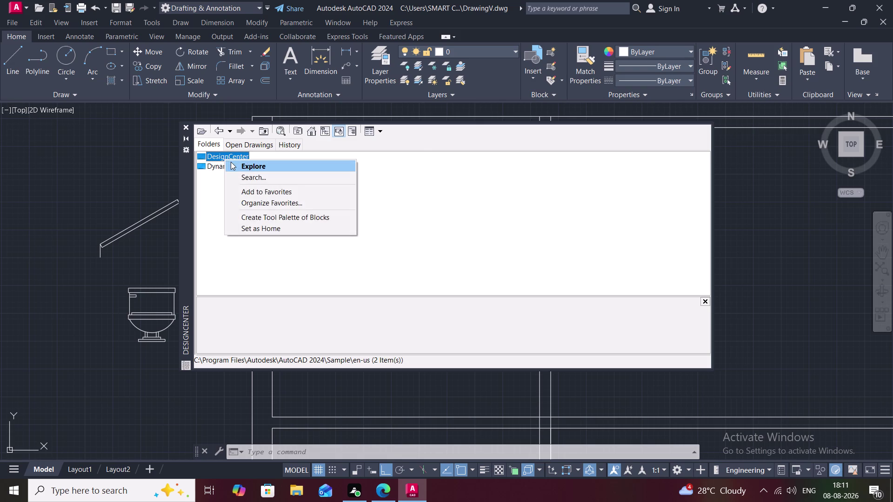
click(230, 162)
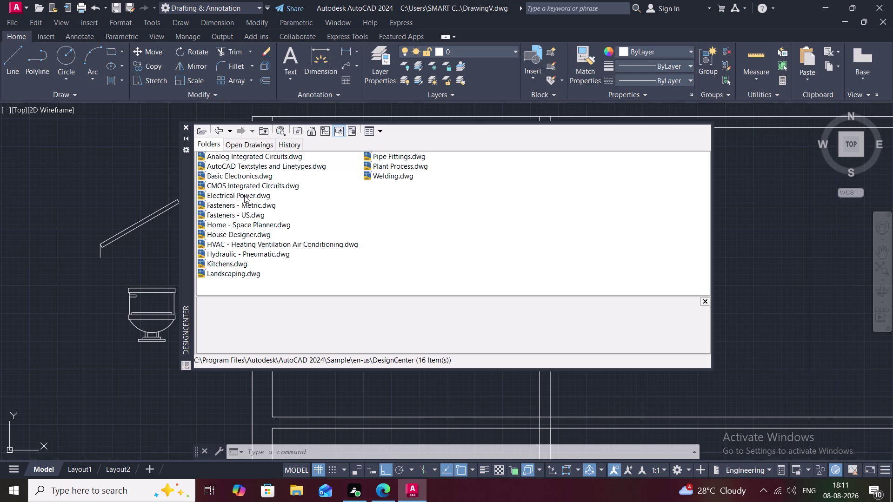
Open House Designer.dwg and explore its Blocks collection of twenty blocks.
right_click(226, 236)
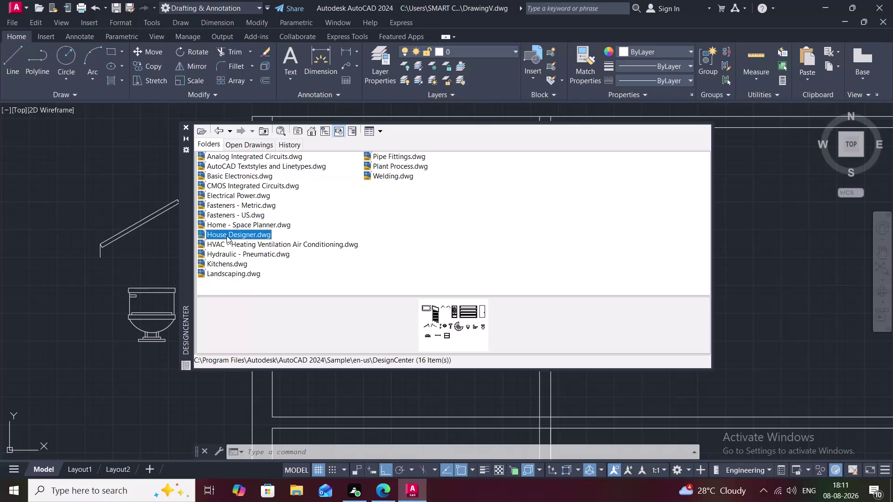
click(238, 238)
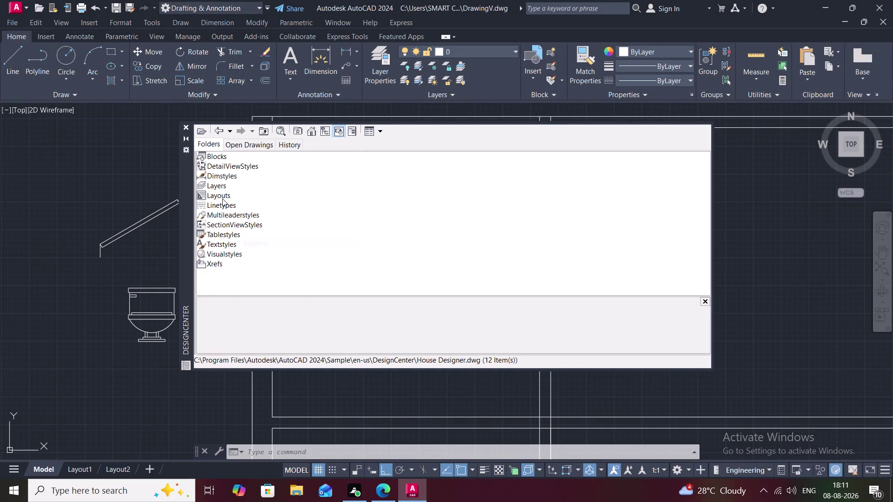
right_click(210, 159)
click(210, 158)
click(221, 166)
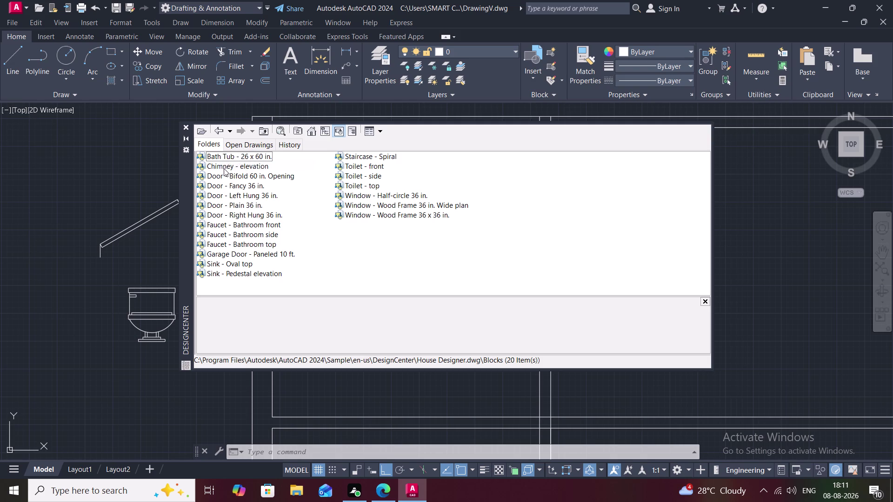
Preview the sink, Garage Door, bathroom faucet, and Right and Left Hung door blocks.
right_click(215, 264)
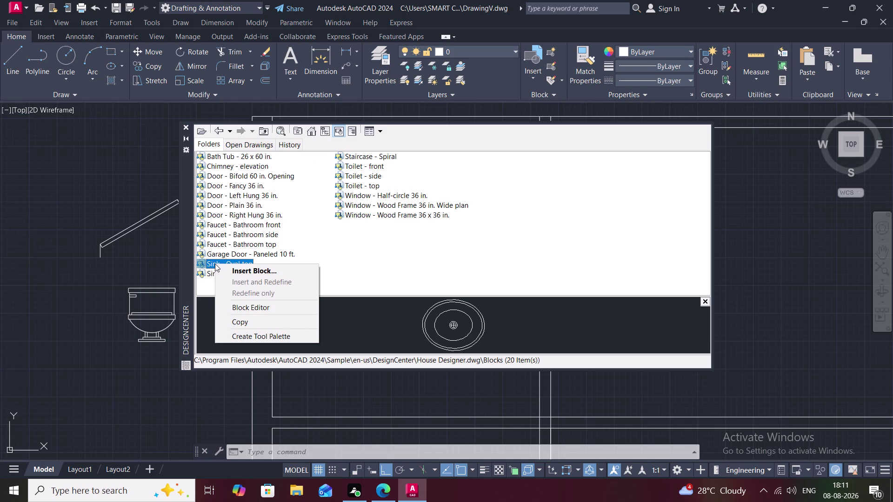
click(213, 274)
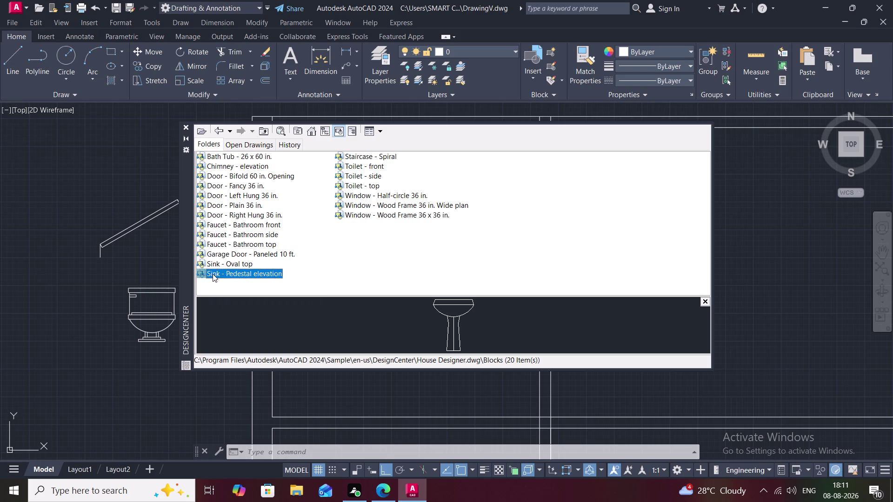
click(219, 251)
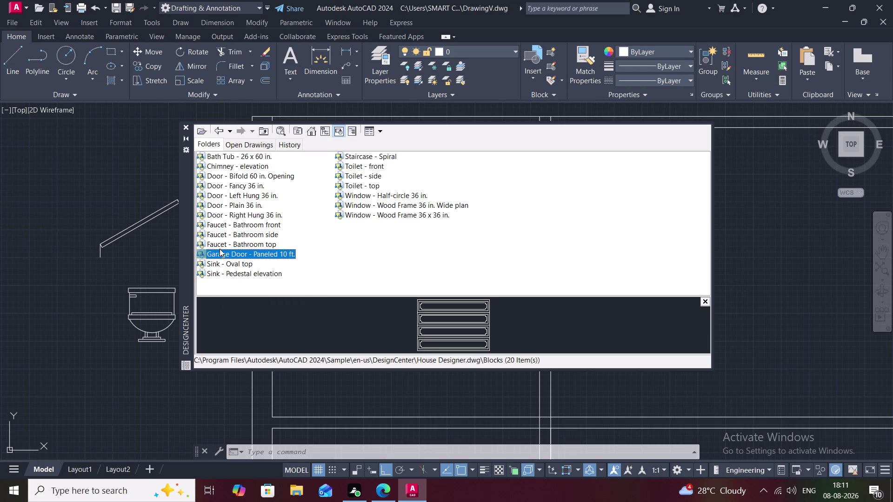
click(235, 242)
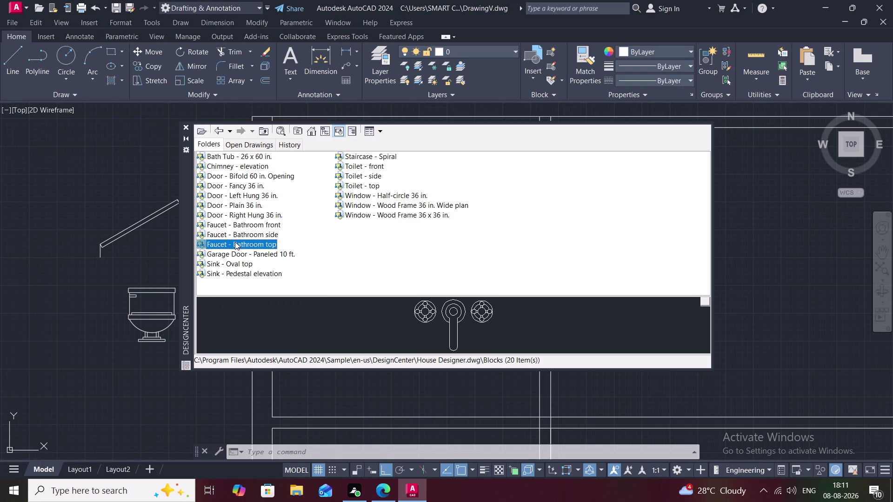
click(240, 233)
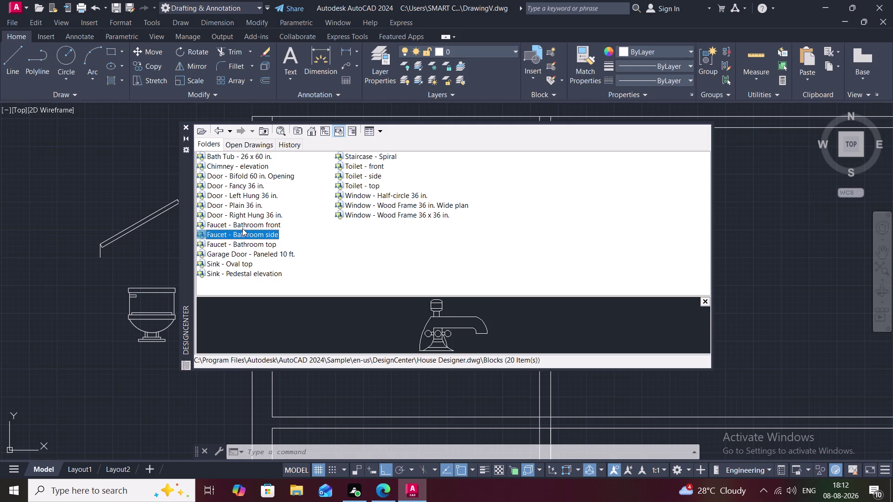
click(246, 223)
click(246, 215)
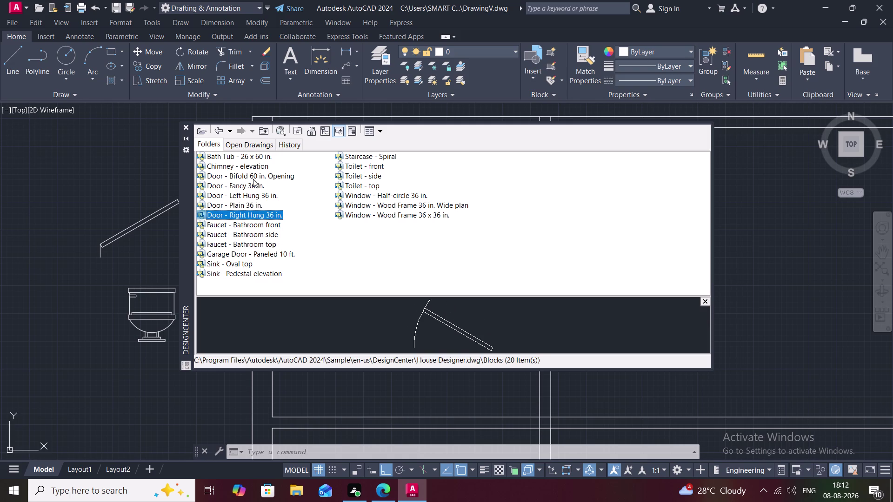
click(256, 191)
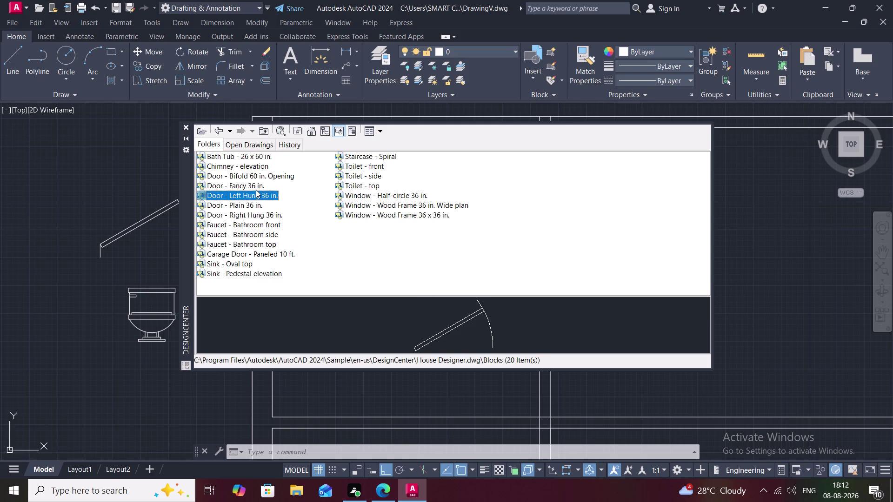
Preview the Bath Tub and Chimney blocks, check Open Drawings, and return to Sample.
click(248, 203)
click(248, 195)
click(349, 155)
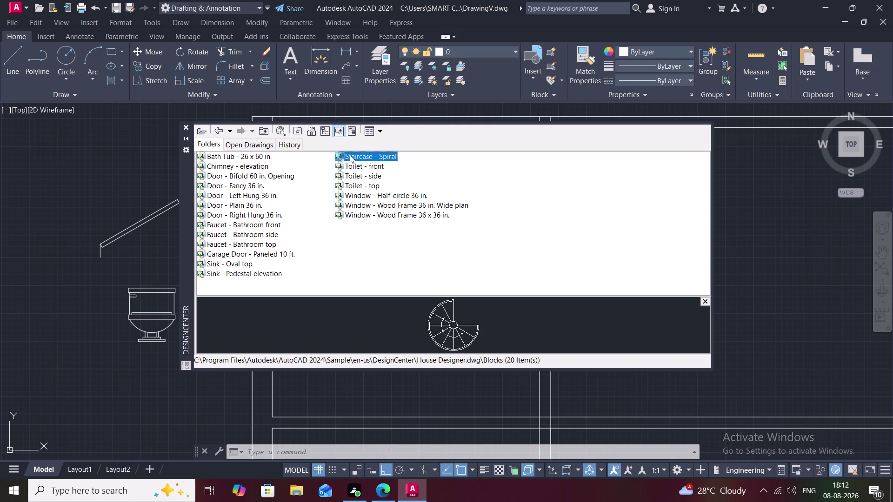
click(253, 158)
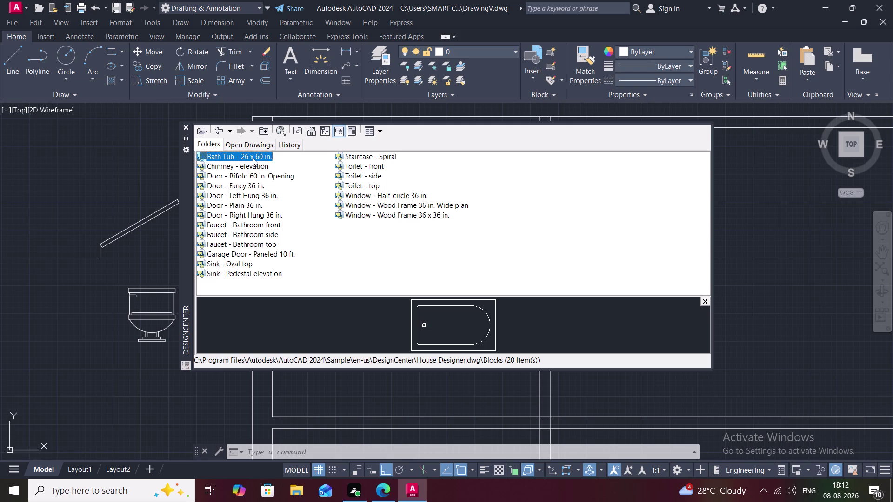
click(254, 166)
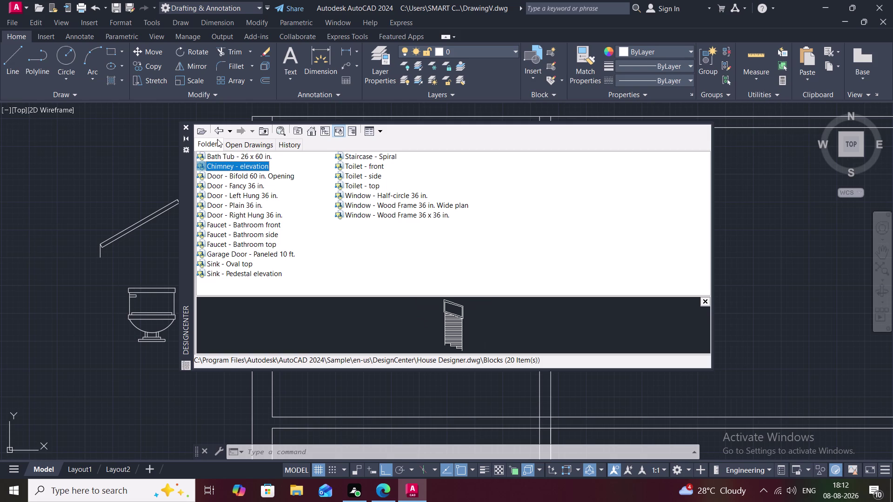
click(233, 143)
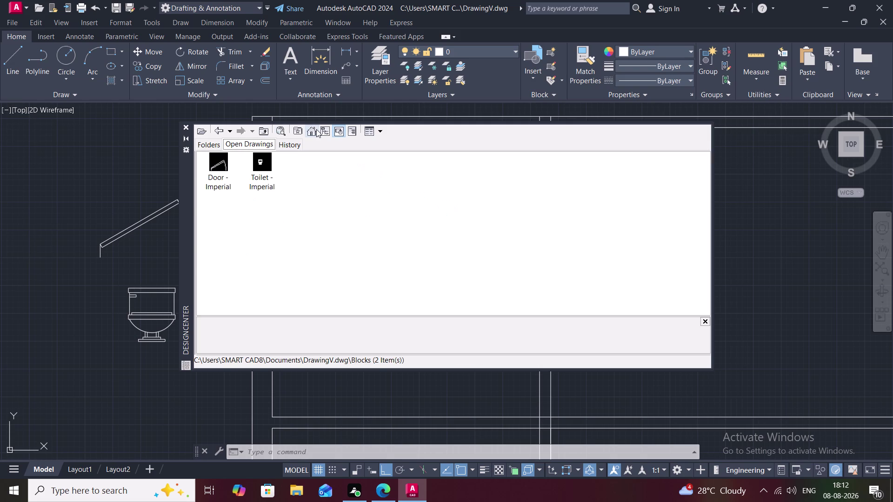
click(316, 129)
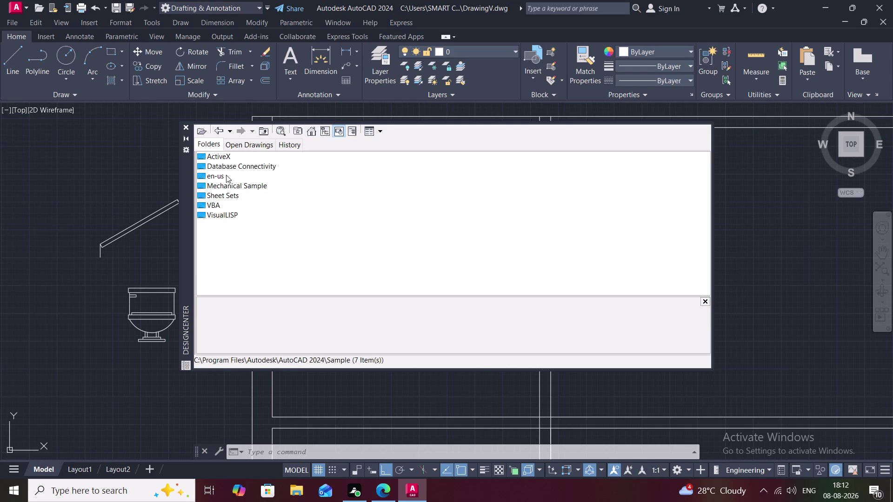
In DesignCenter, browse en-us > DesignCenter > Home - Space Planner.dwg and list its Blocks.
right_click(219, 178)
click(232, 183)
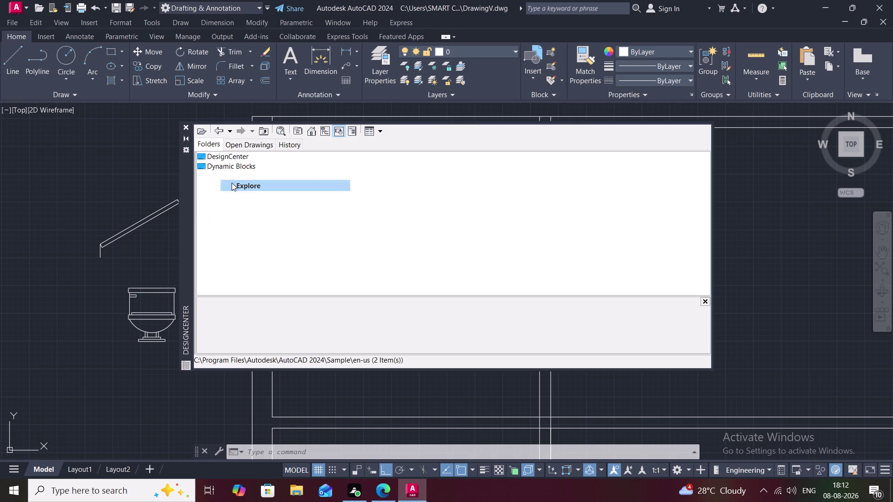
right_click(227, 153)
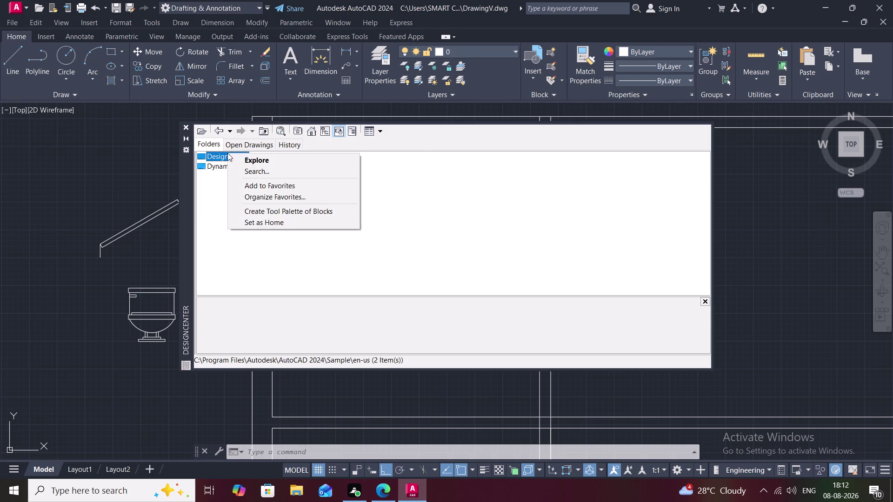
click(233, 157)
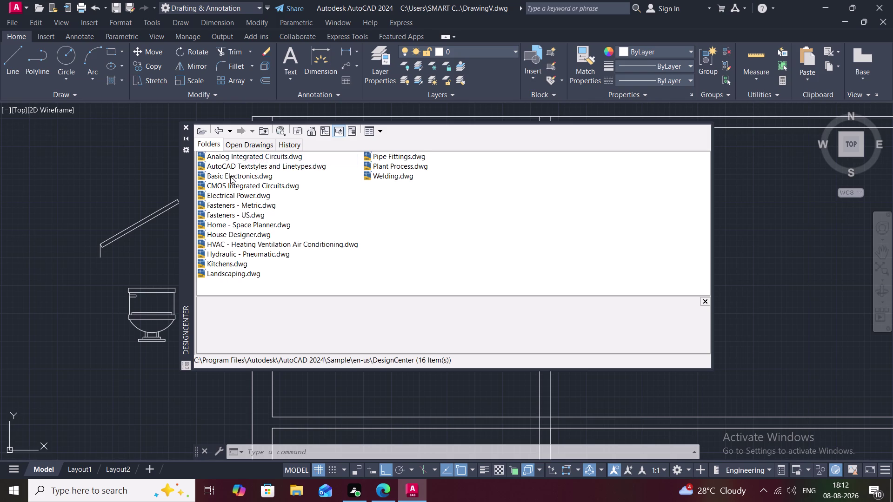
right_click(221, 235)
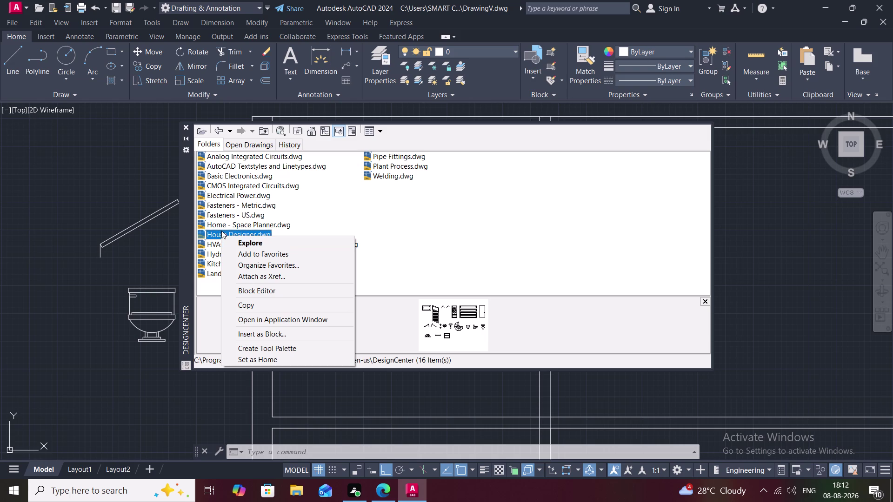
click(225, 222)
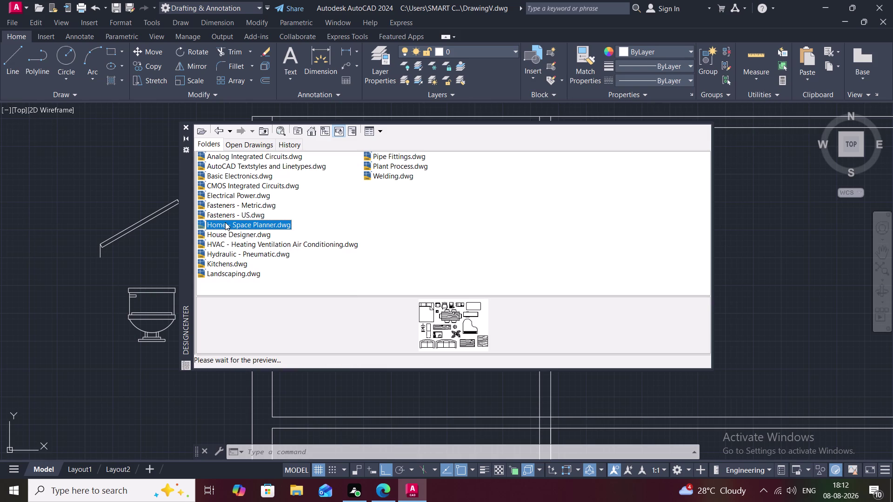
right_click(225, 222)
click(232, 227)
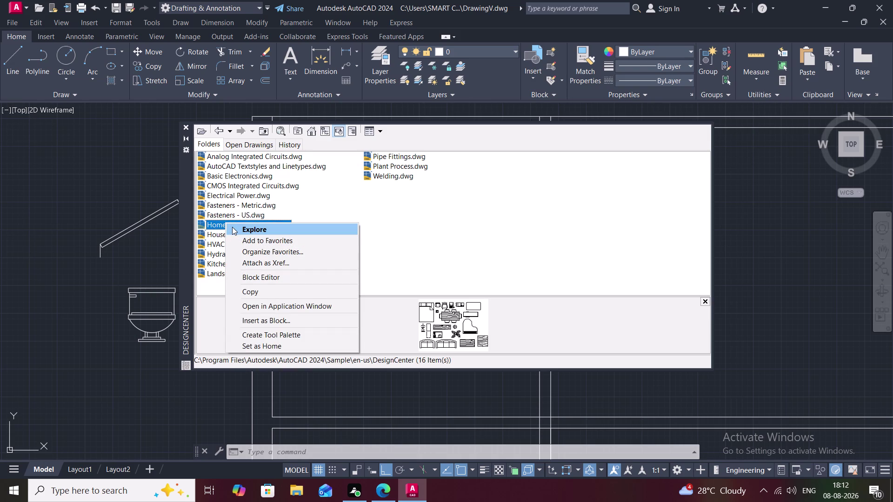
click(220, 154)
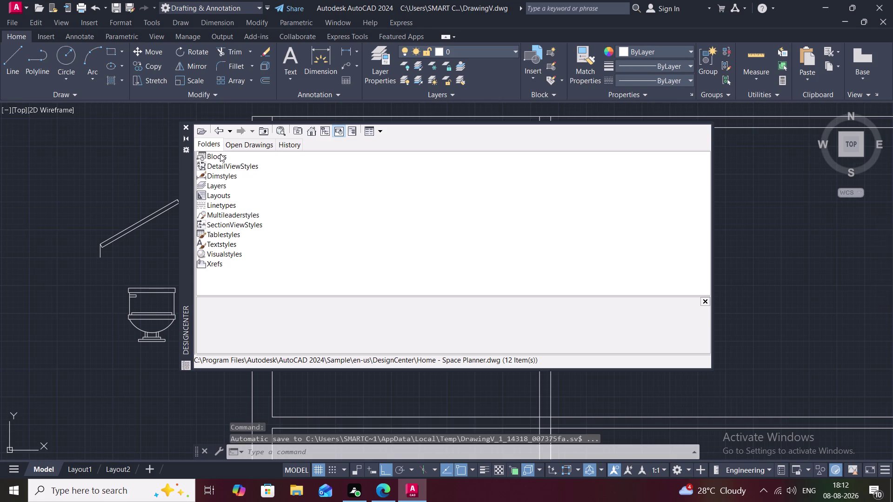
right_click(220, 154)
click(226, 159)
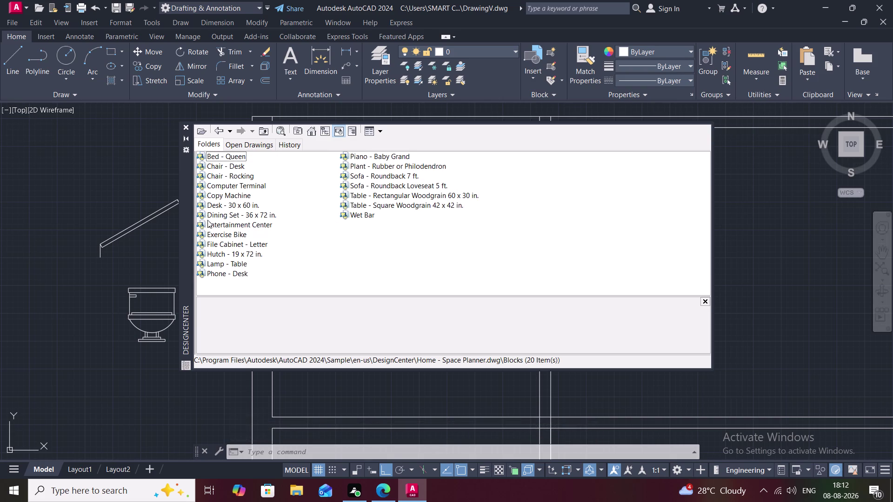
Insert the Chair - Desk block at the drawing's left side.
click(216, 166)
right_click(216, 166)
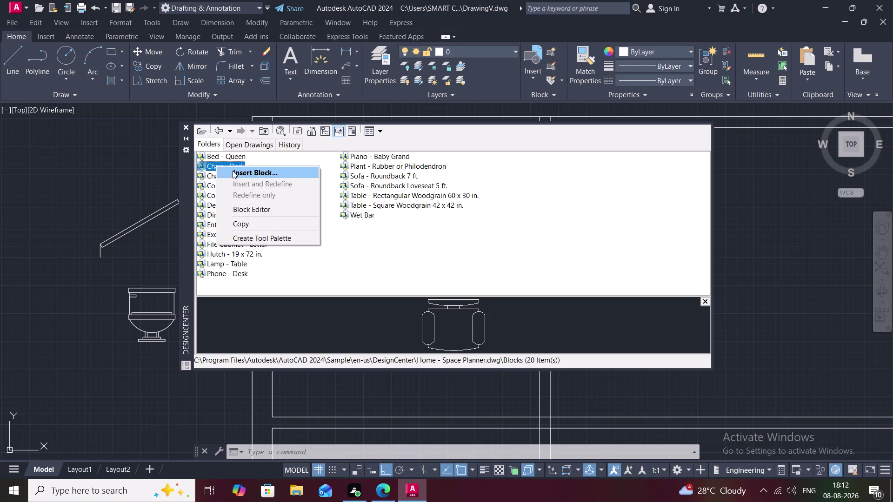
click(234, 171)
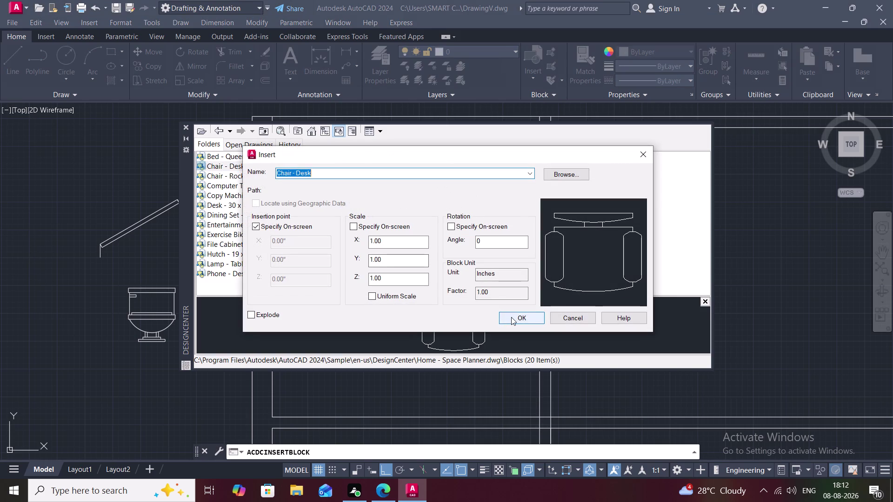
click(512, 317)
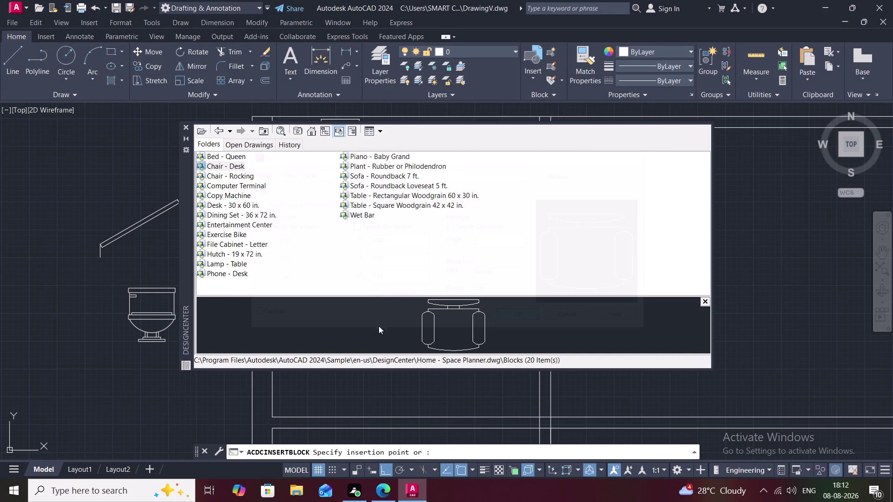
right_click(398, 321)
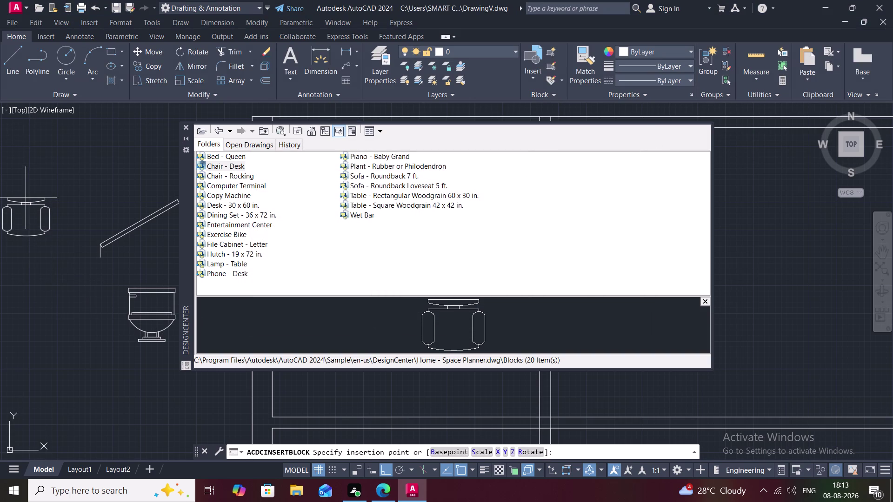
click(25, 198)
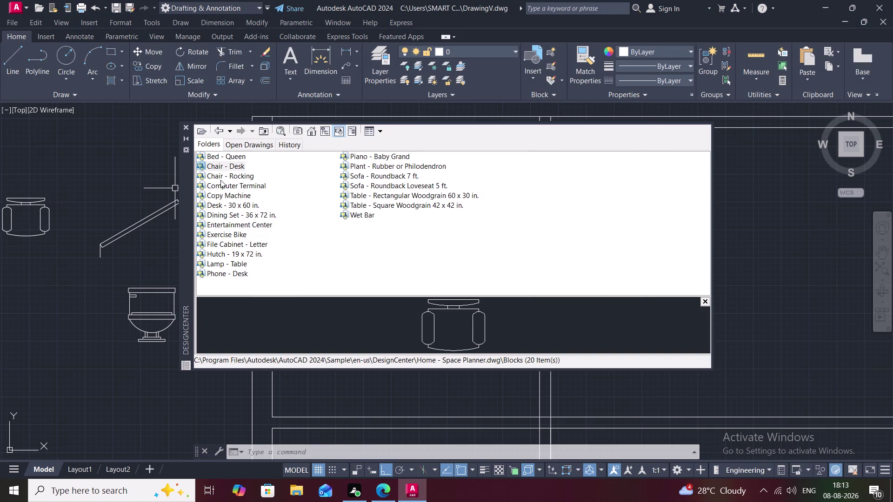
Insert the Chair - Rocking block below the desk chair.
click(221, 180)
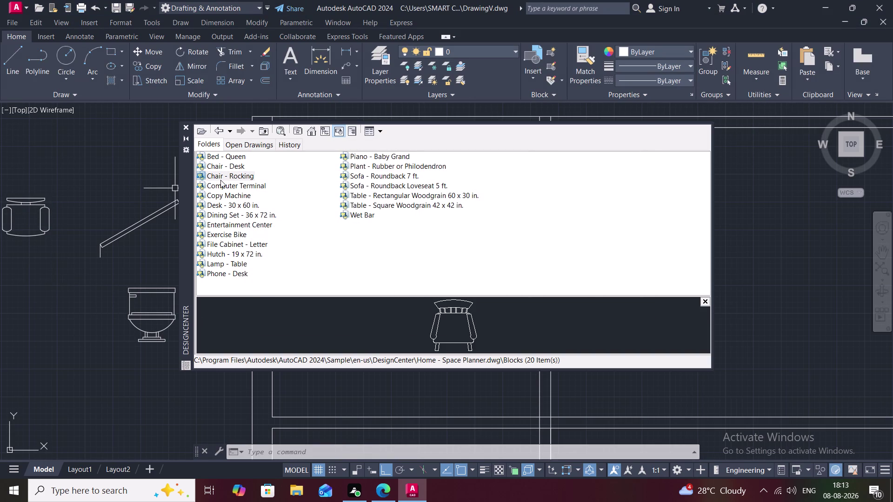
right_click(220, 180)
click(230, 185)
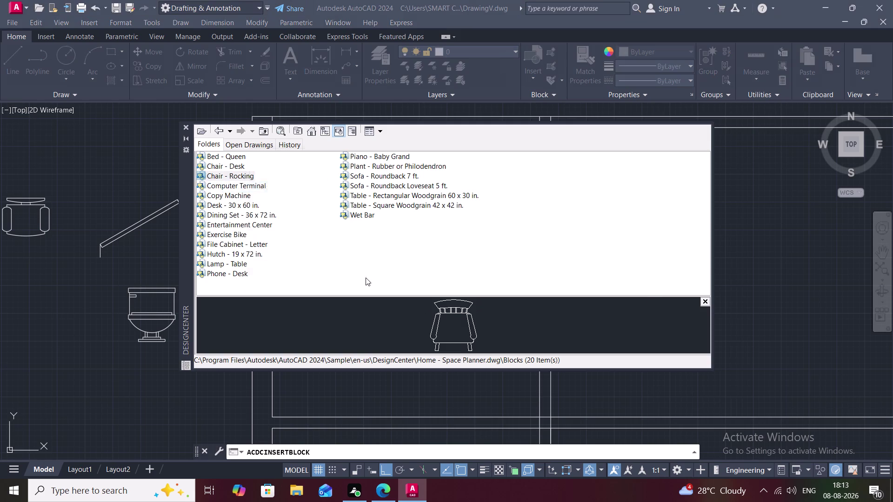
click(512, 319)
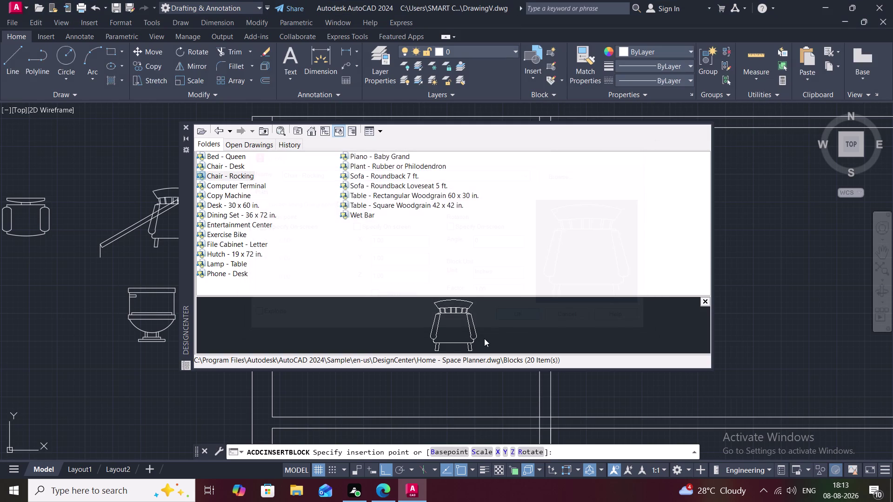
click(442, 341)
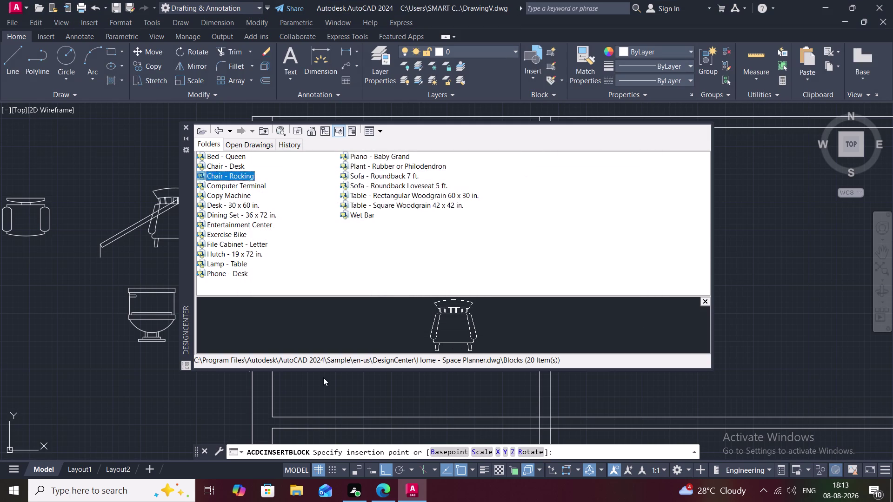
click(68, 324)
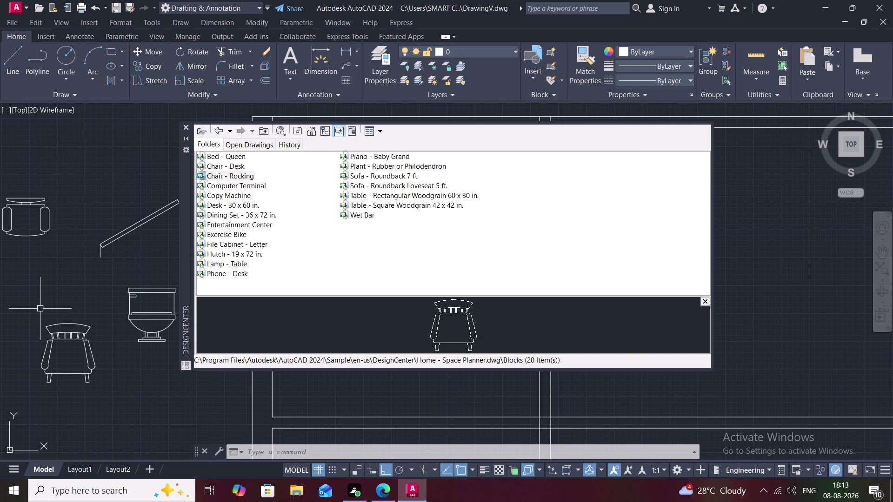
key(Escape)
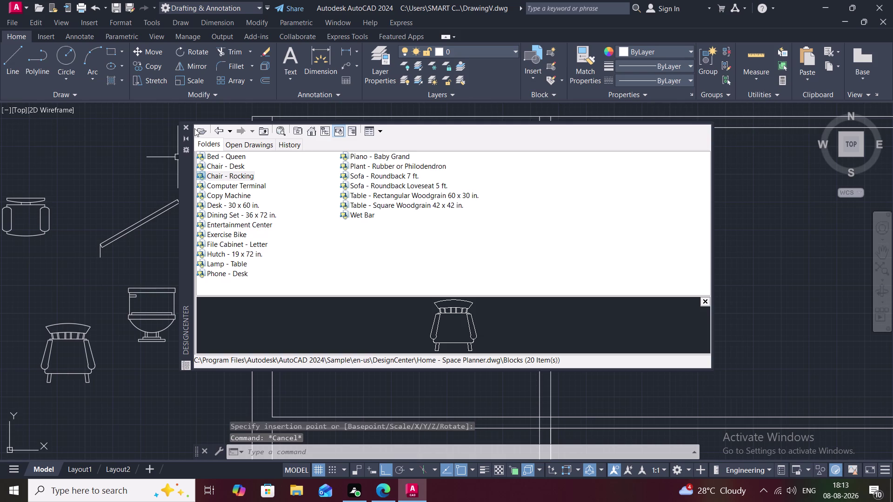
Close the block library and copy the desk chair from its base point, with Ortho off.
click(186, 127)
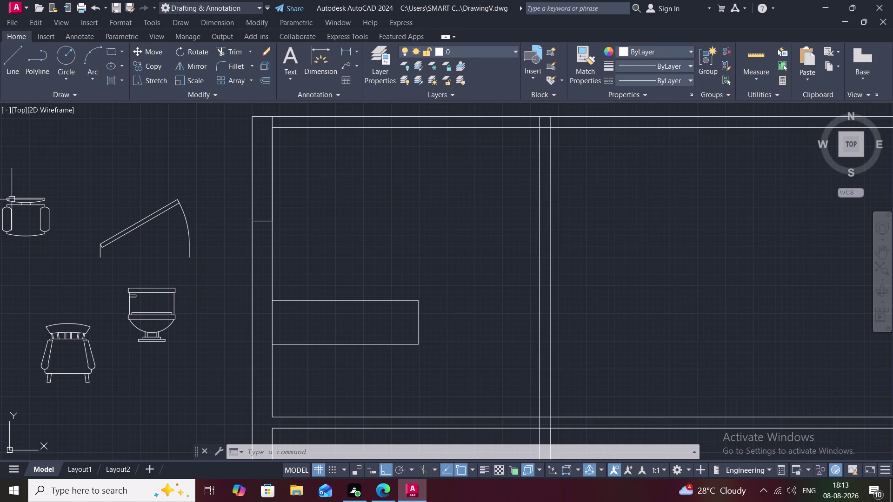
text(C)
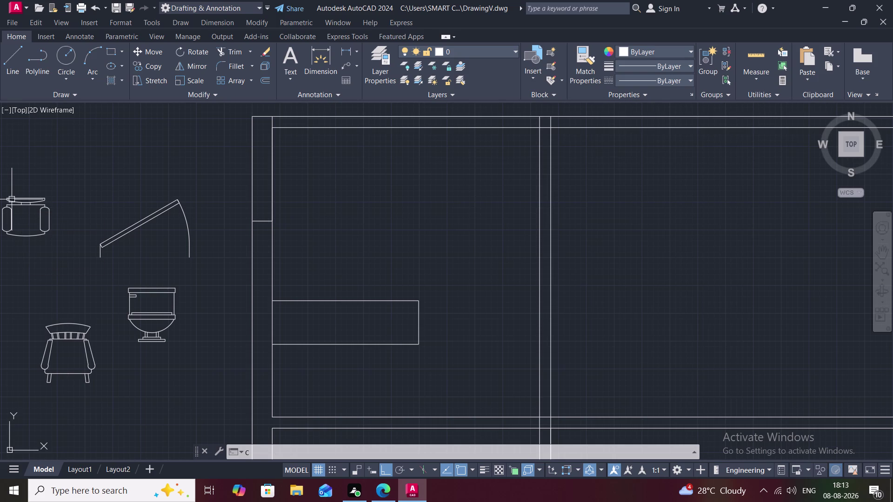
text(O)
key(space)
click(16, 198)
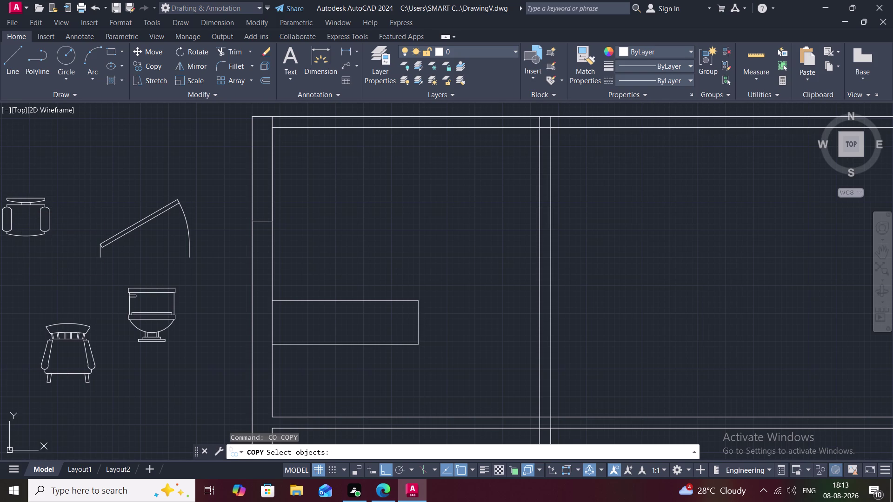
right_click(16, 198)
click(16, 199)
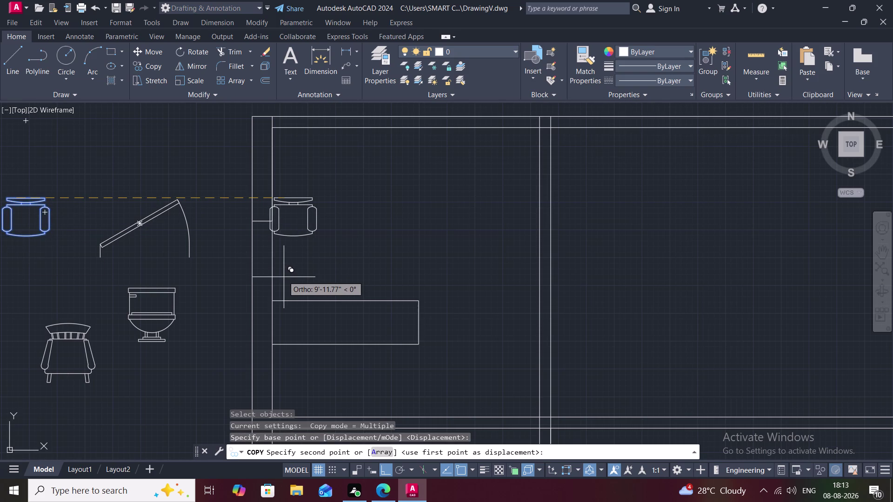
key(F8)
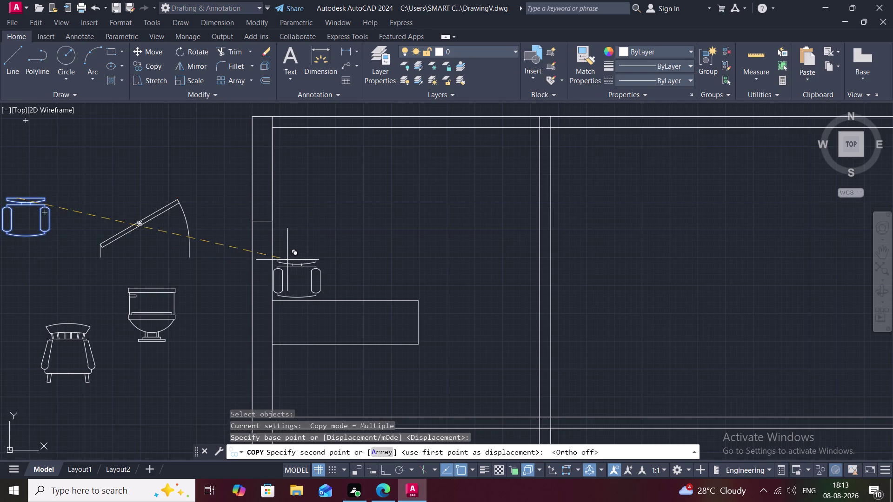
Place three chair copies in a row above the desk and one beside the toilet.
click(293, 246)
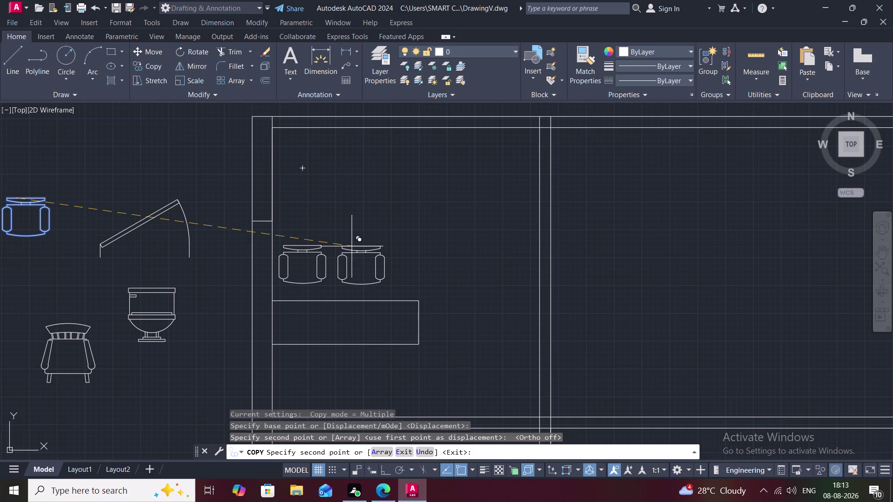
click(351, 247)
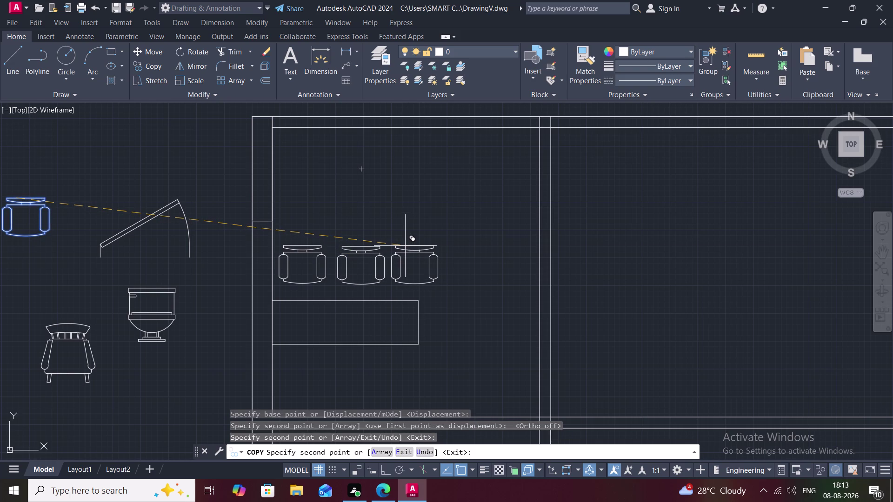
click(407, 246)
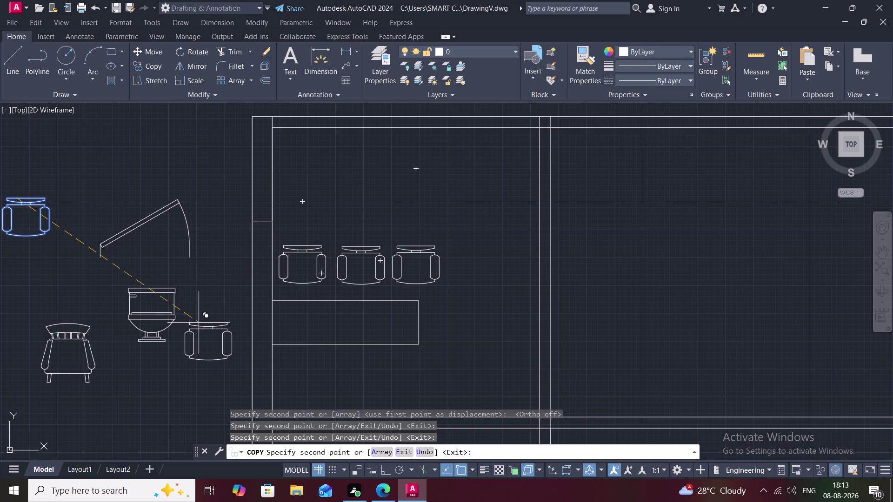
click(199, 322)
key(Escape)
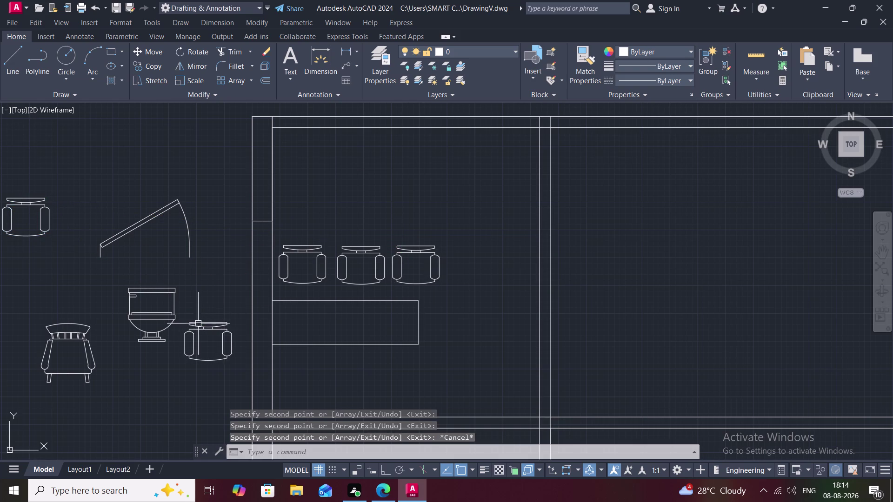
Rotate the spare chair beside the toilet 180° about its own base point.
key(r)
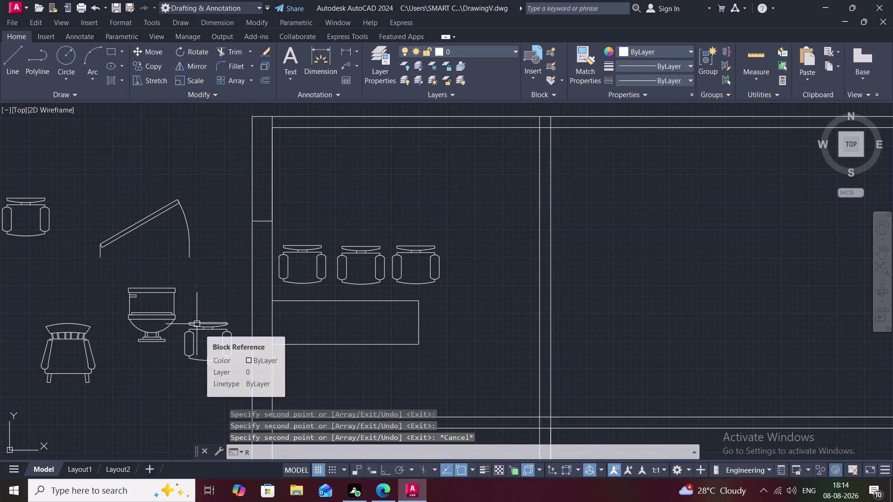
text(O)
key(space)
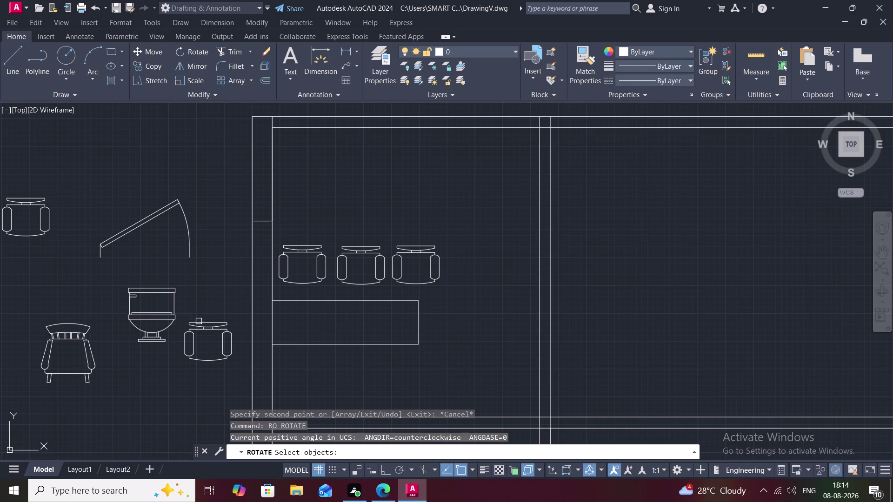
click(199, 322)
right_click(199, 322)
click(198, 321)
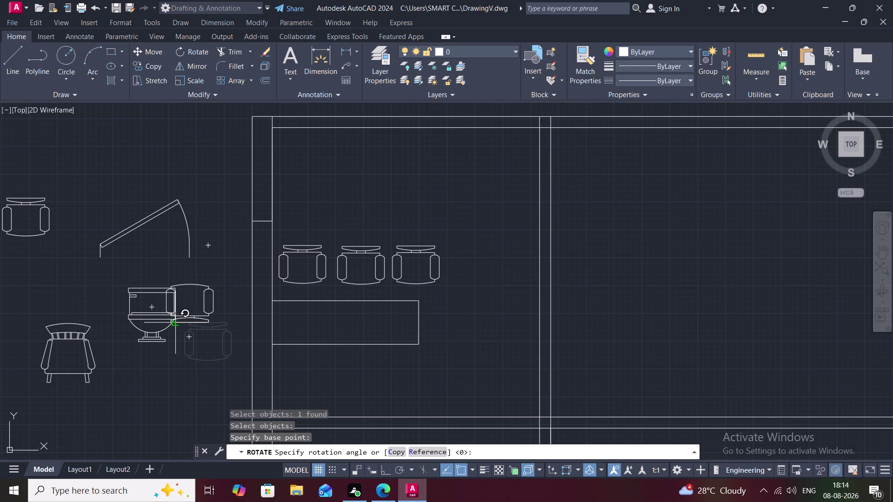
click(177, 324)
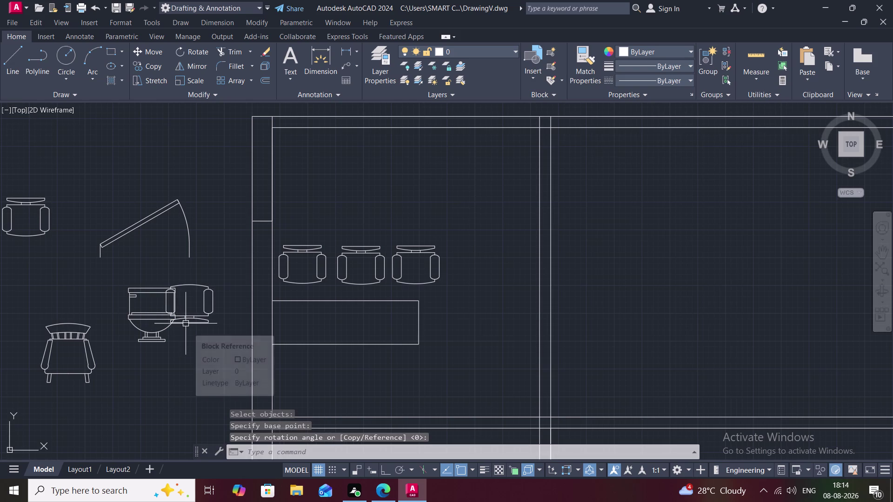
text(CO)
key(space)
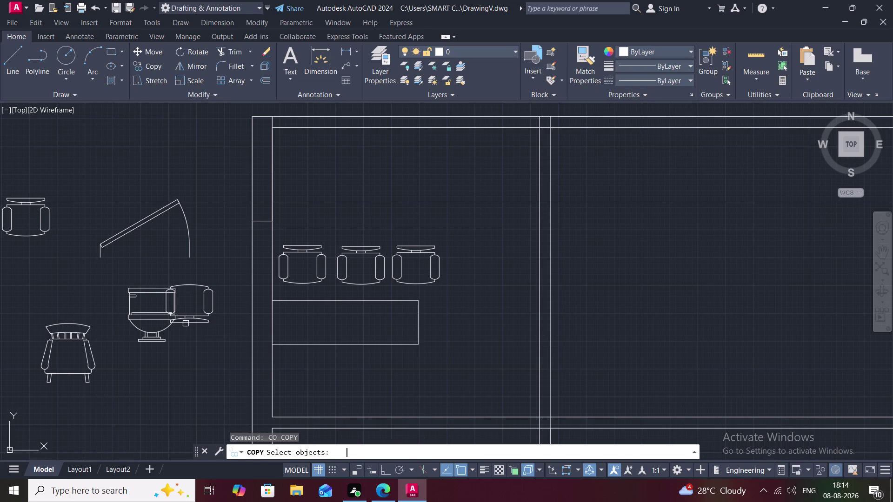
Copy the turned-around chair to a spot below the desk, facing it.
click(187, 315)
right_click(187, 315)
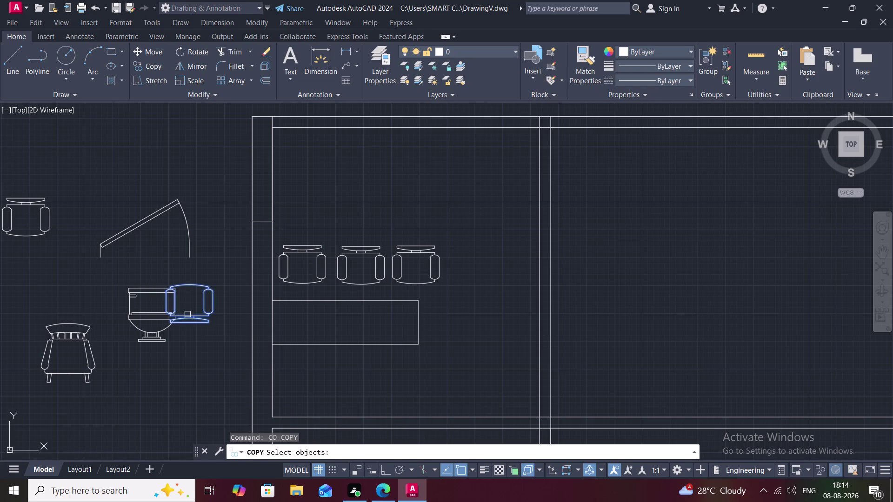
click(188, 315)
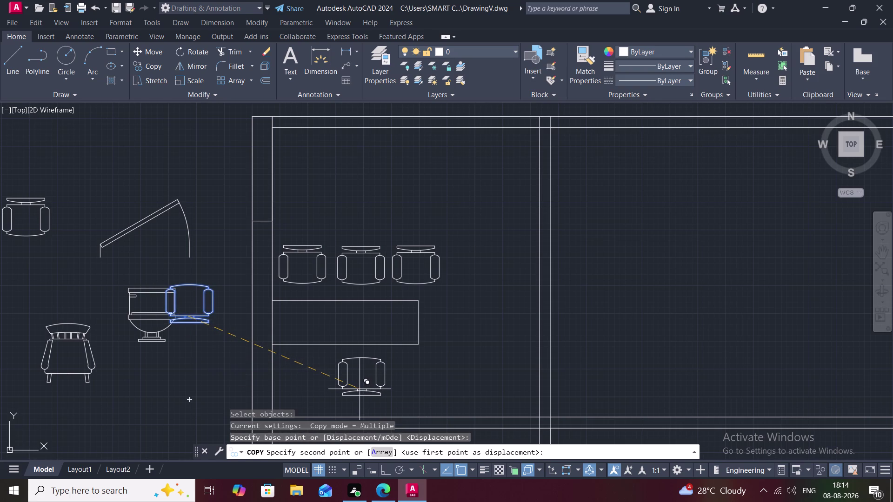
click(361, 393)
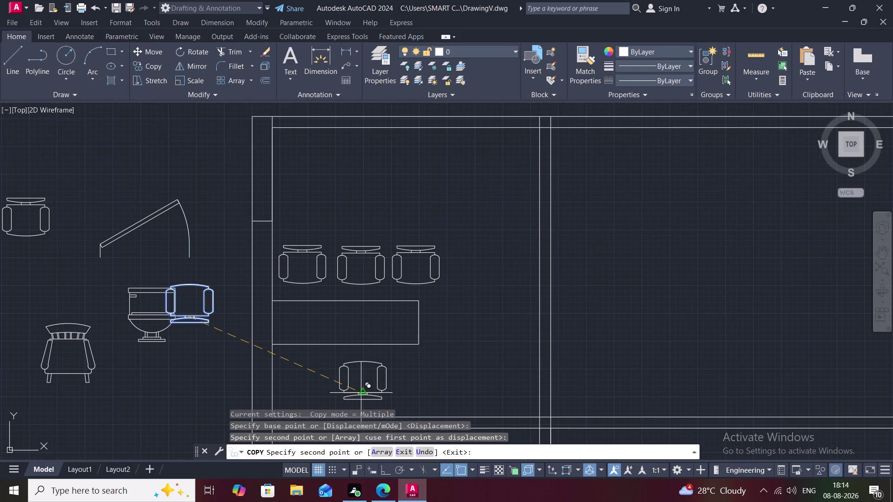
key(Escape)
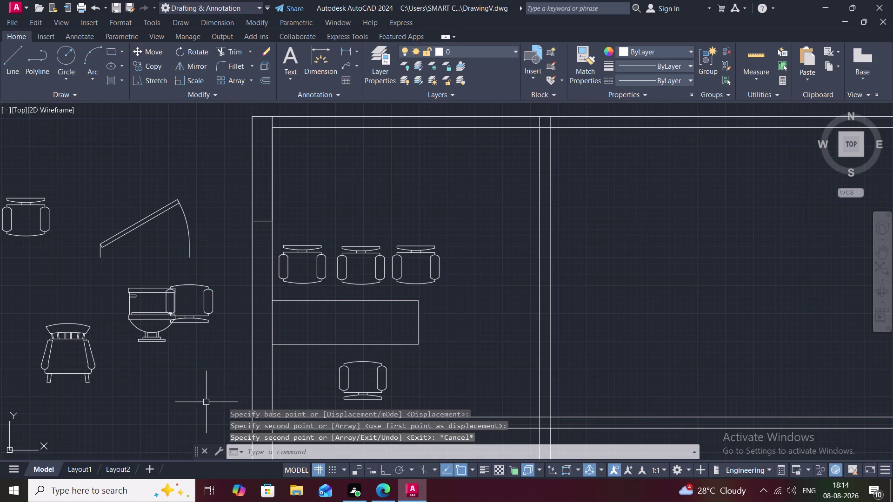
Pan to the desk, then start and cancel a circle on the lower chair.
middle_drag(256, 385, 249, 279)
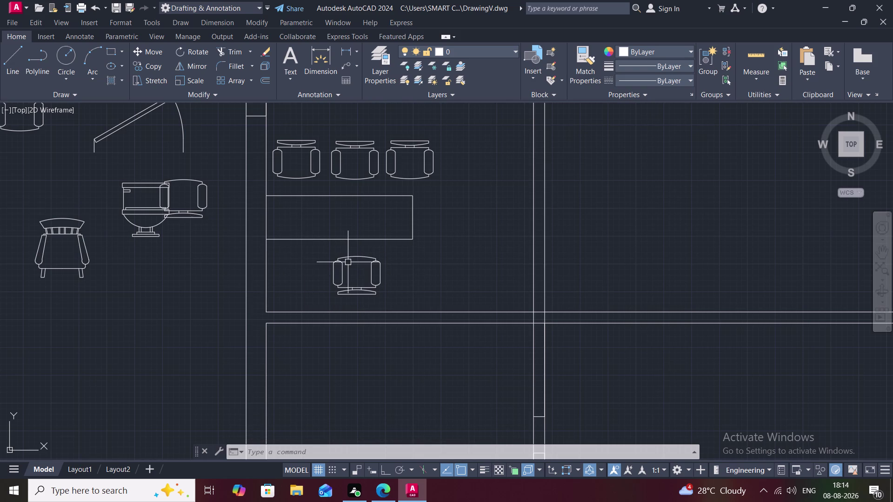
text(C)
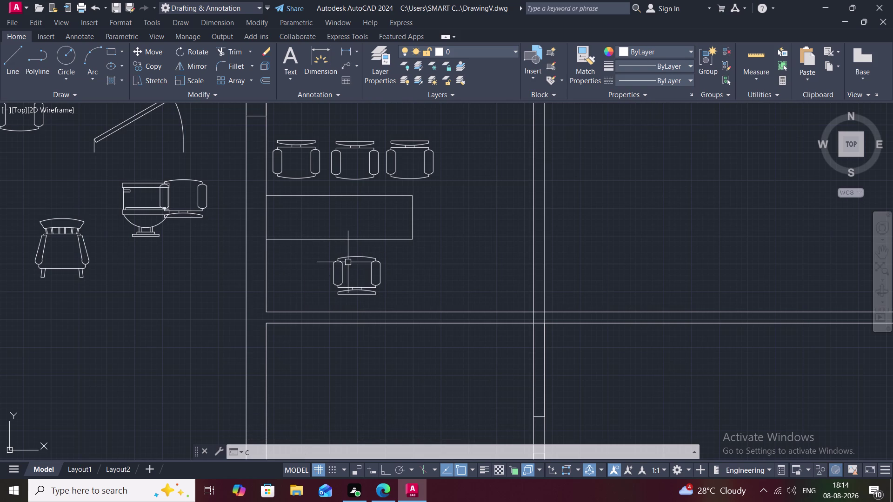
text(I)
key(space)
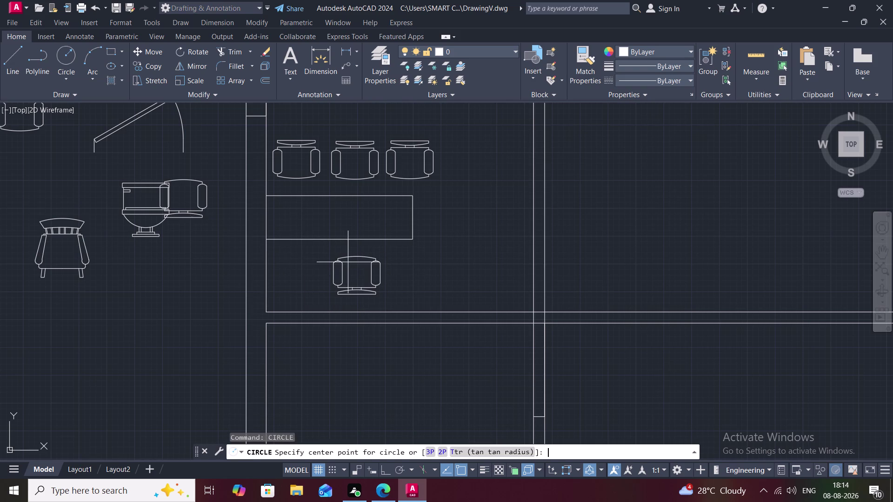
click(347, 262)
scroll(down, 3)
scroll(up, 3)
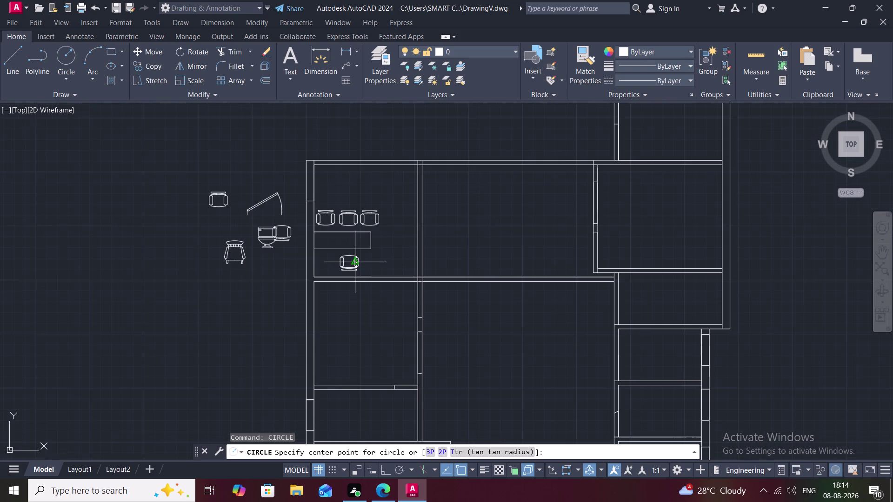
click(351, 262)
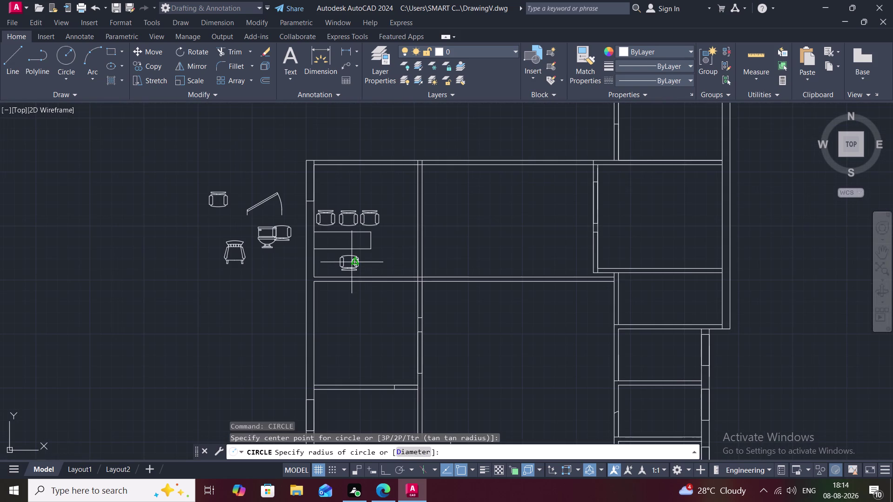
key(Escape)
Start copying the chair below the desk, then cancel the copy.
text(CO)
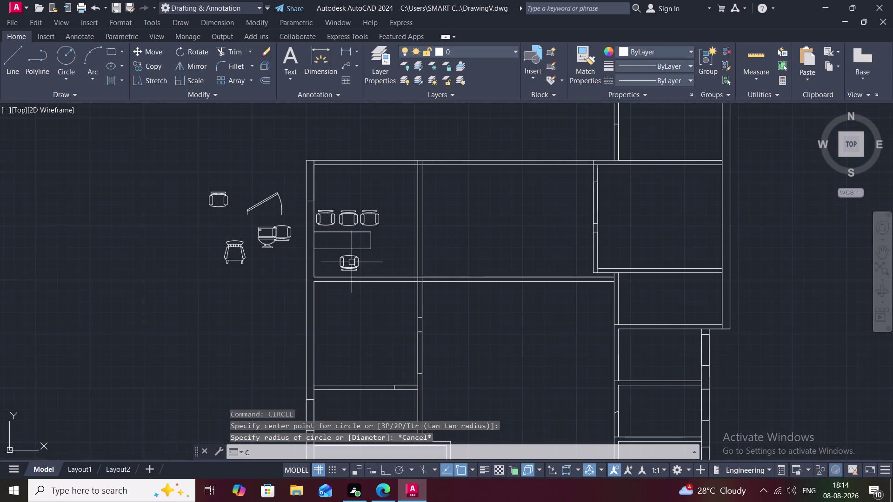
key(space)
click(358, 266)
right_click(358, 266)
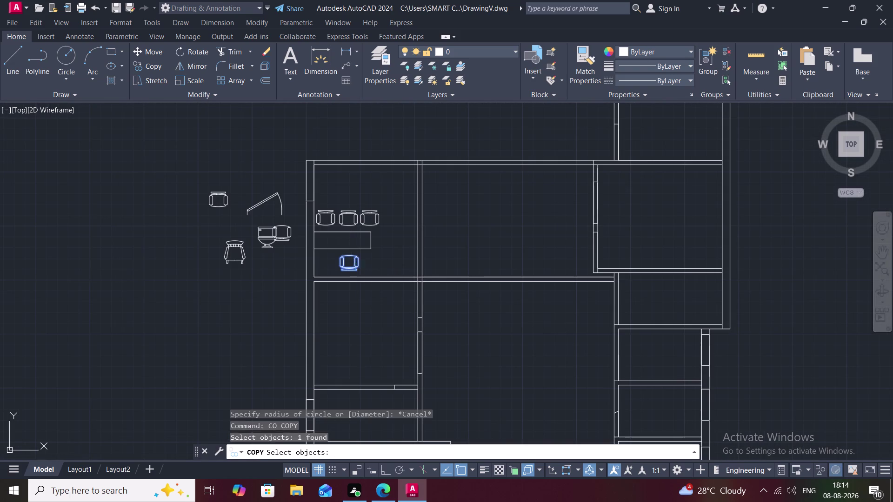
click(358, 266)
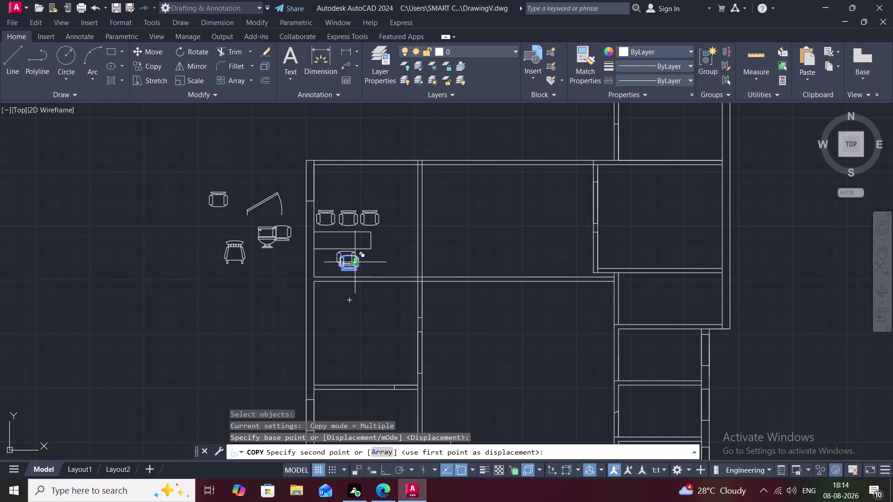
scroll(up, 3)
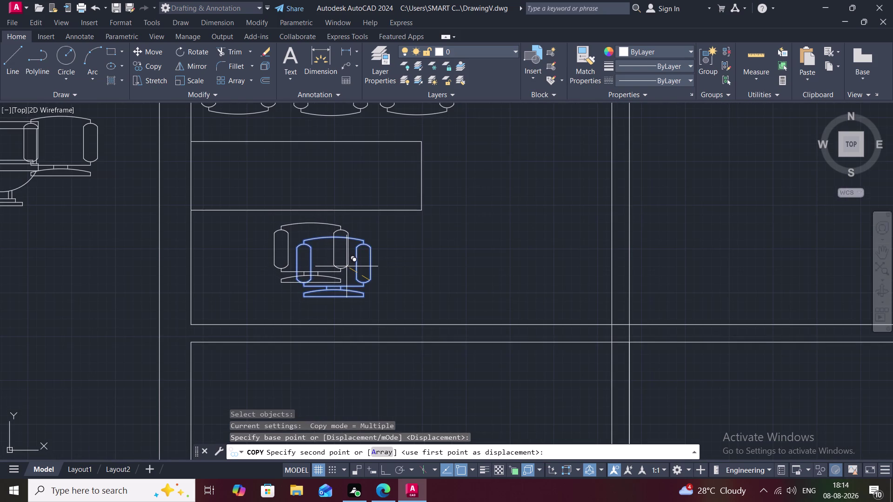
key(Escape)
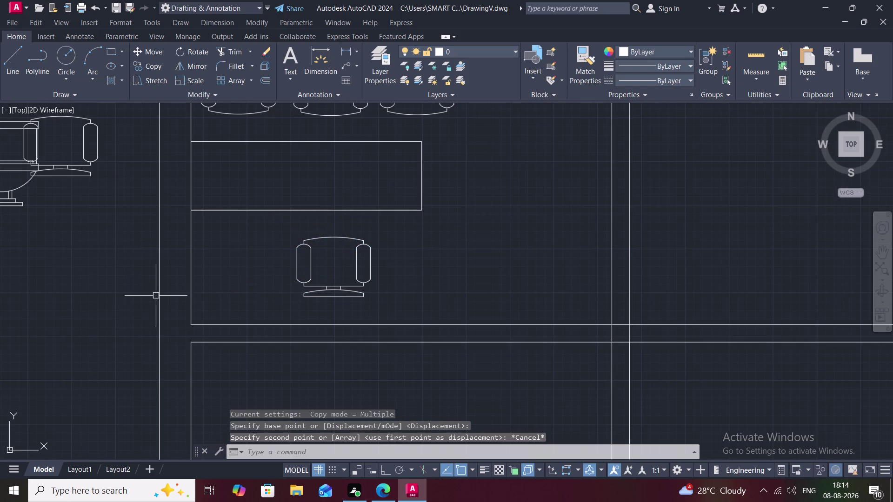
Delete the chair below the desk.
click(301, 279)
key(Delete)
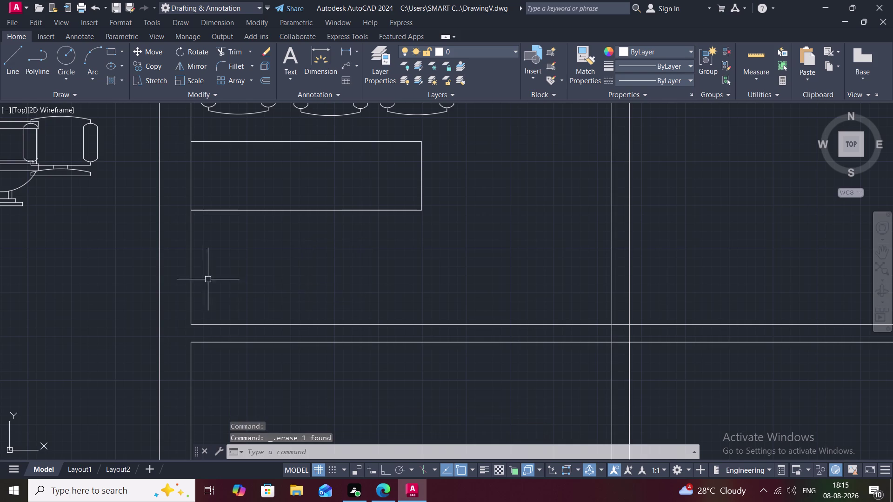
click(11, 61)
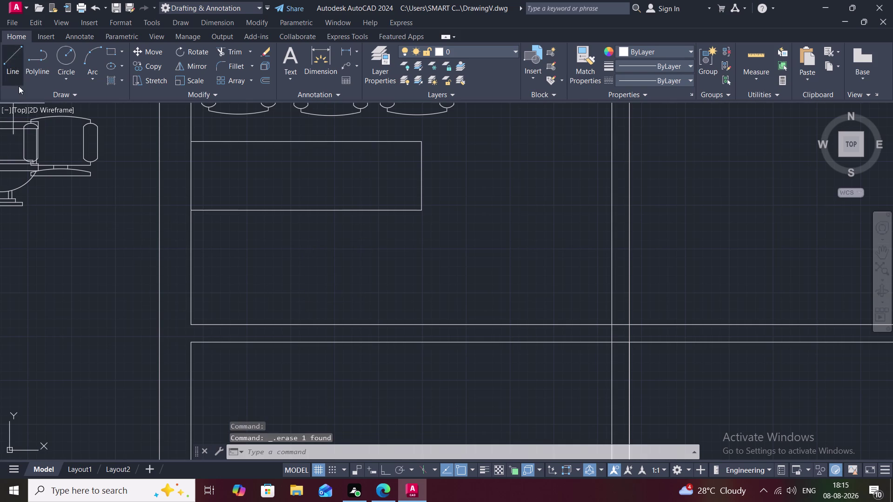
Draw the counter's inner edge down from the desk and across toward the right wall.
click(229, 211)
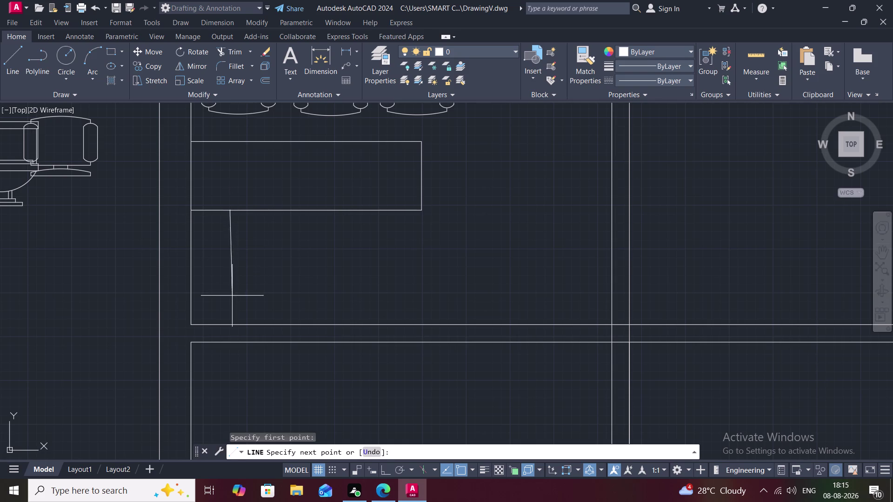
click(230, 290)
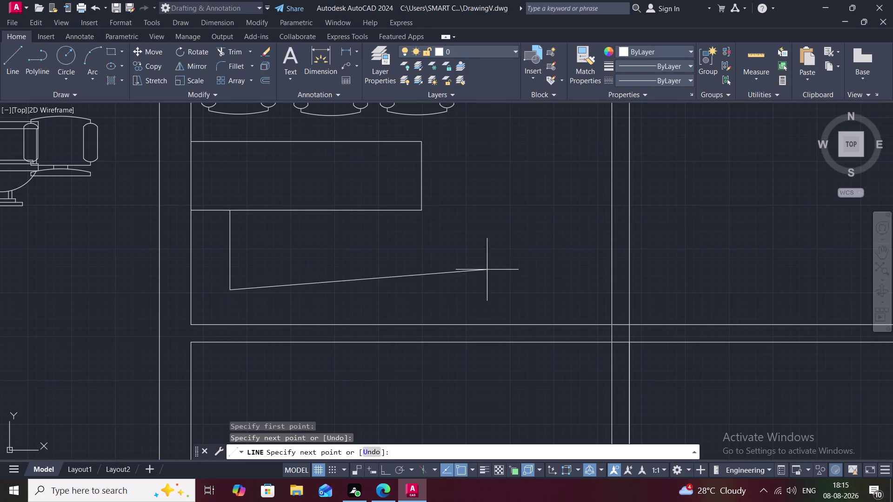
click(612, 288)
key(Escape)
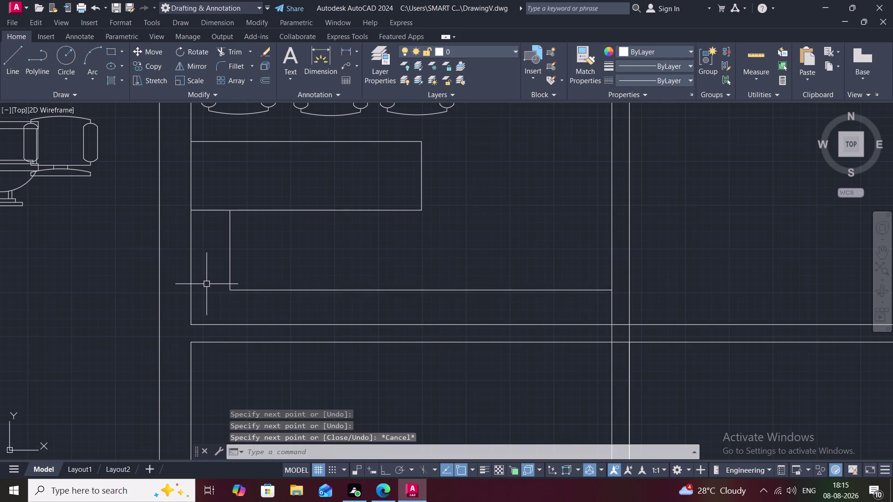
key(l)
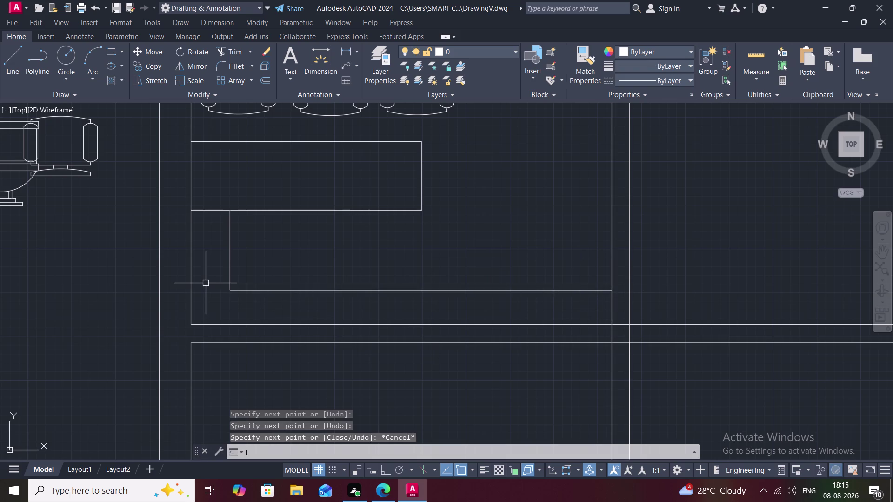
key(space)
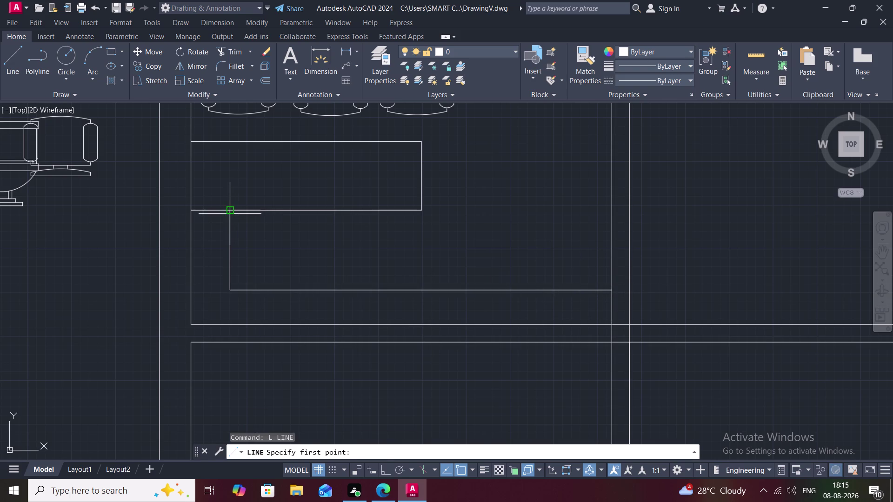
Draw alternating diagonal and straight segments down the counter's vertical leg to its bottom edge.
click(230, 214)
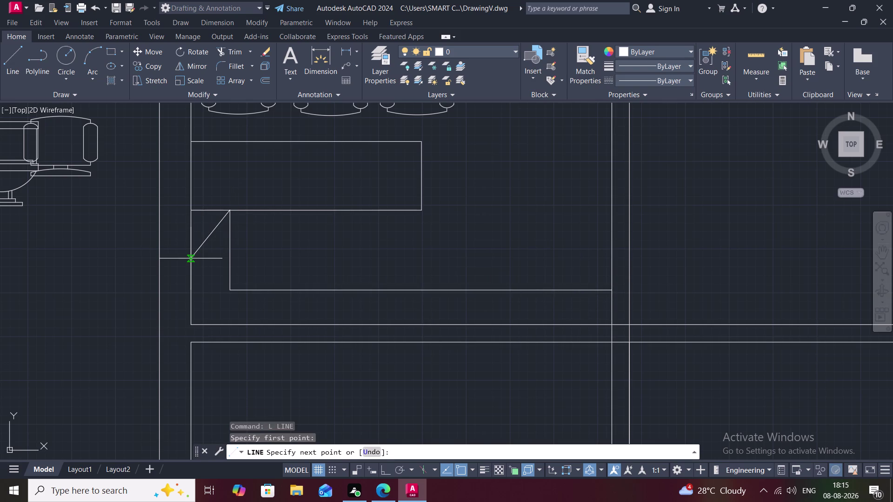
click(191, 258)
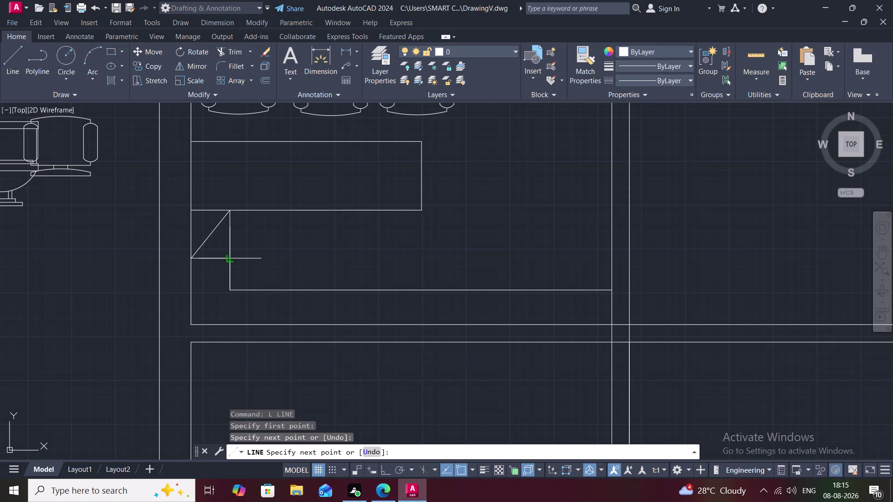
click(230, 259)
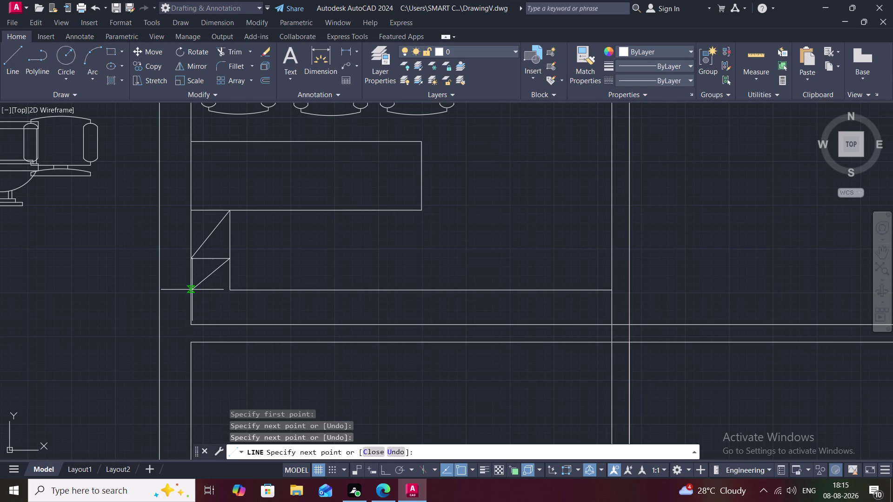
click(191, 291)
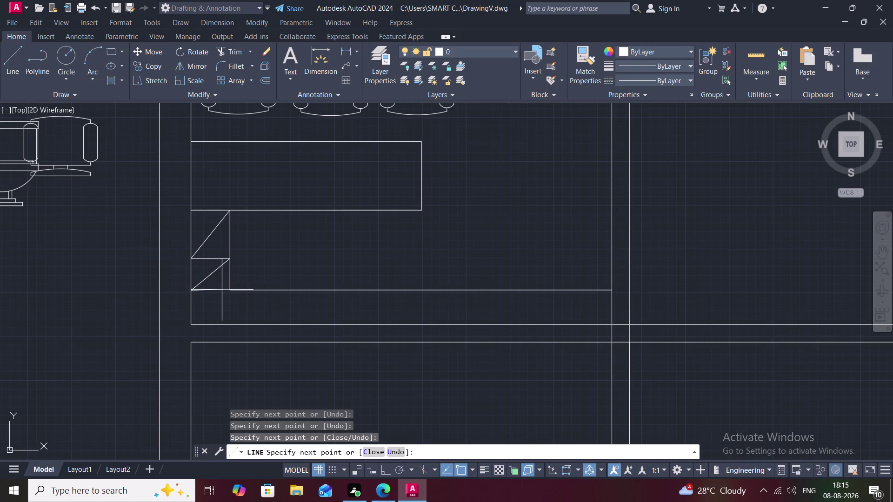
click(229, 291)
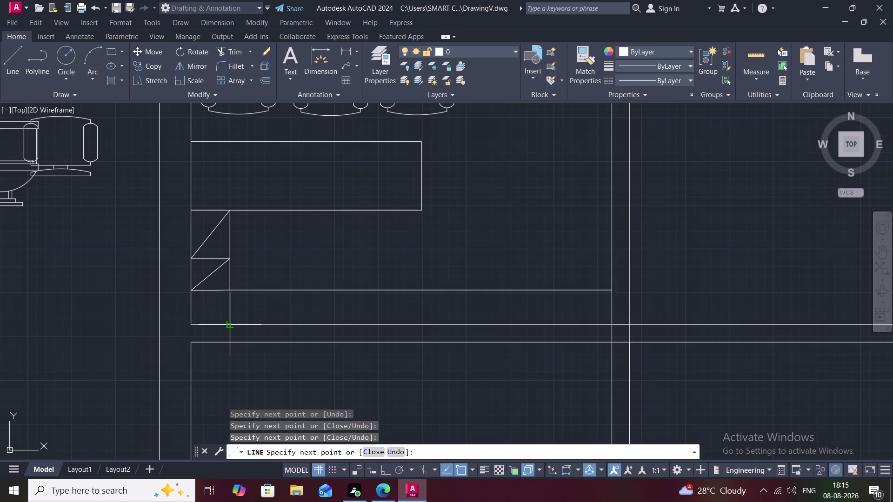
click(232, 326)
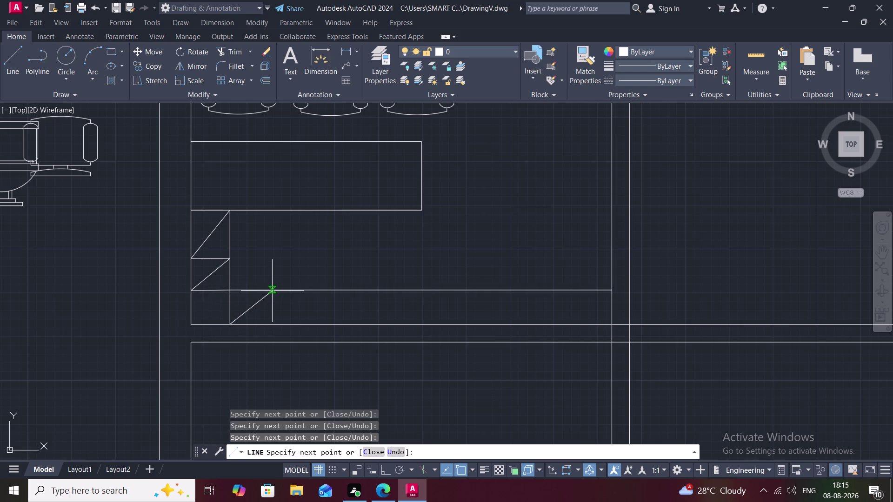
key(Escape)
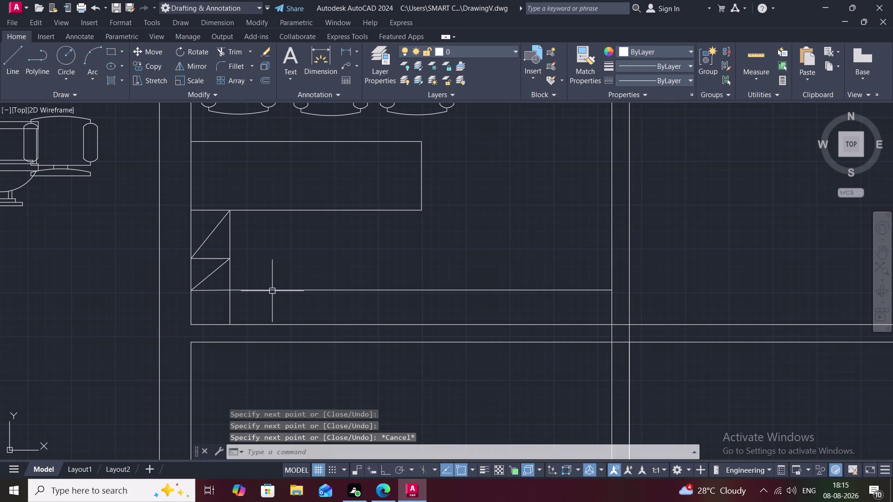
Draw zigzag diagonals from the inner corner along the first part of the horizontal leg.
text(L)
key(space)
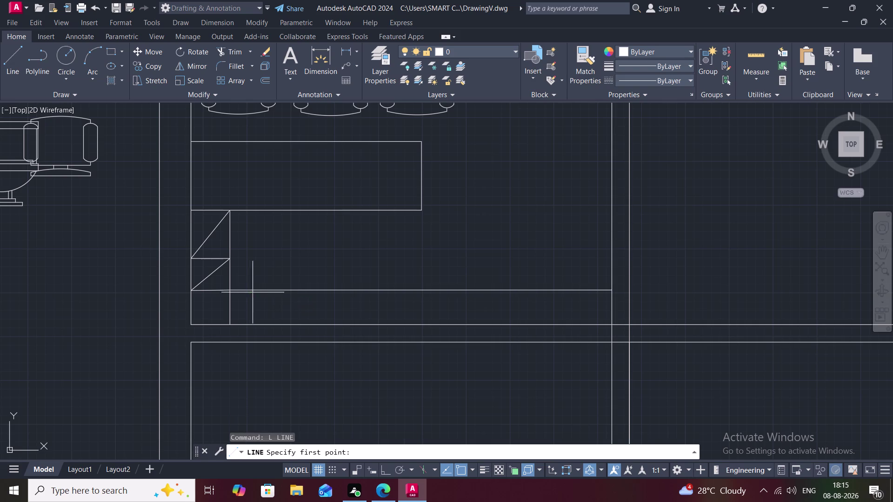
click(230, 293)
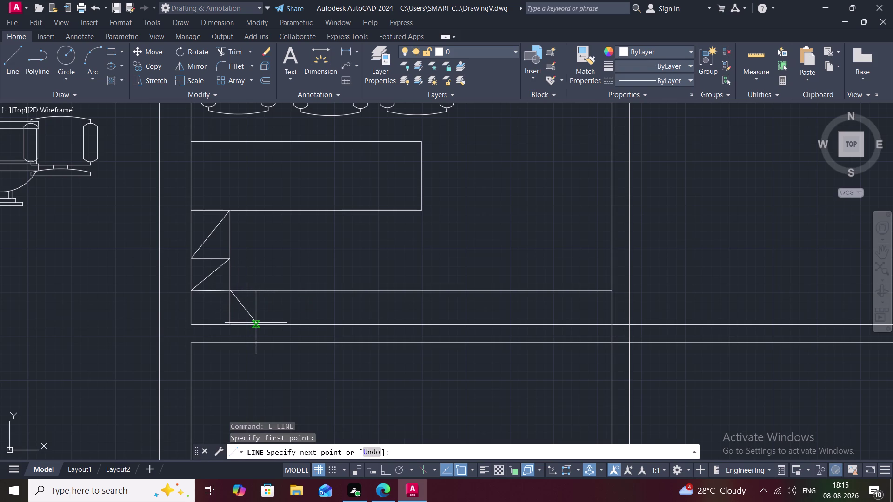
click(258, 324)
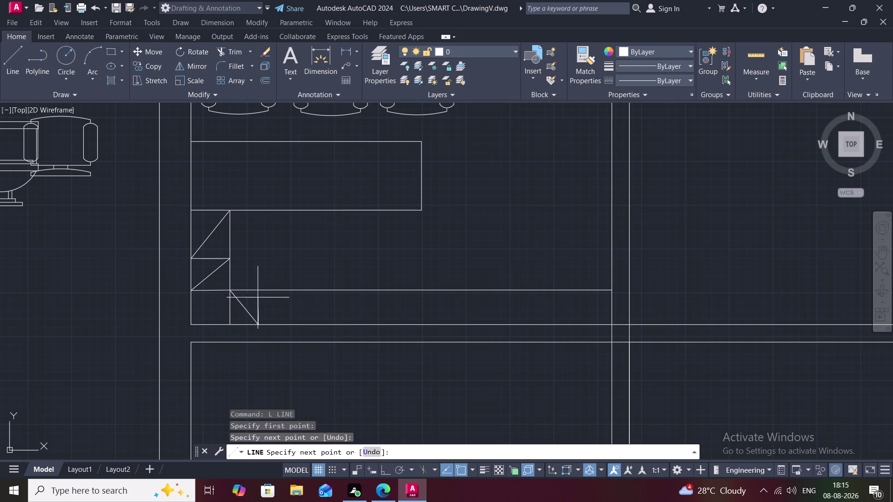
click(258, 291)
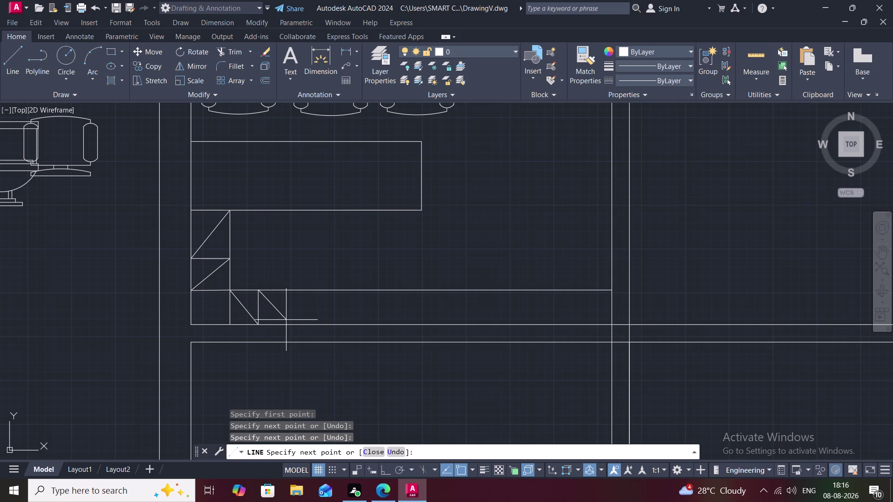
click(288, 323)
click(289, 291)
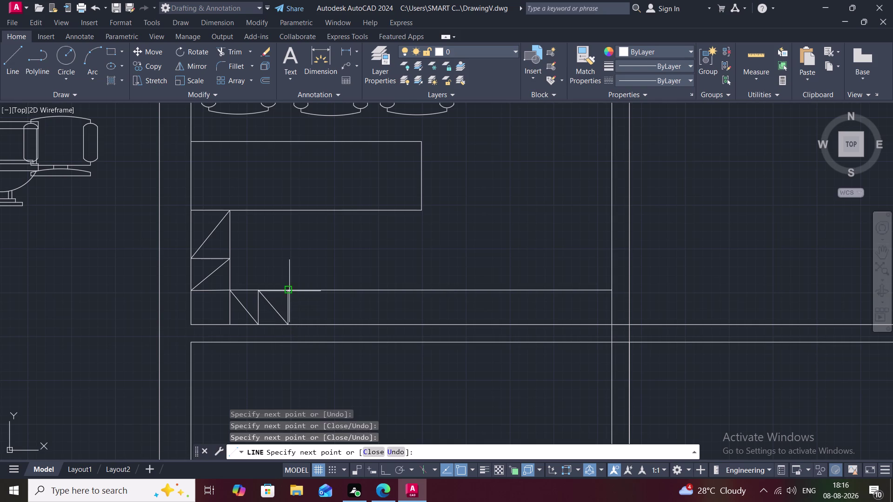
click(332, 324)
click(335, 287)
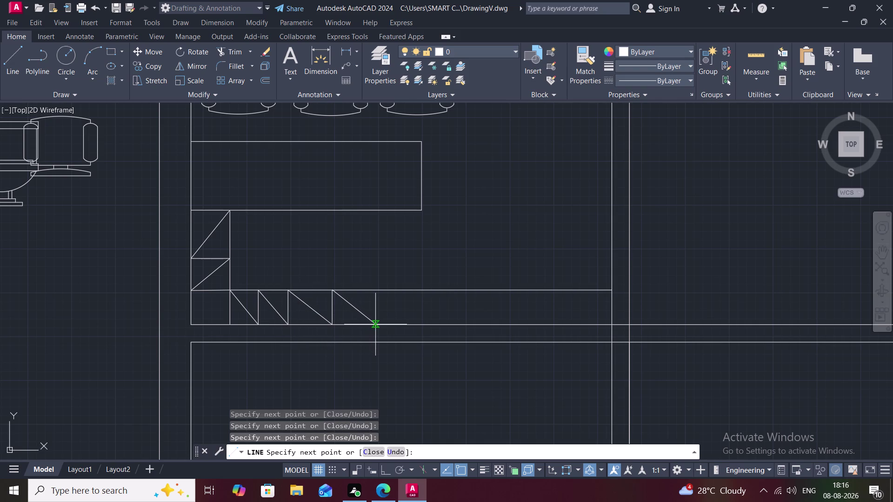
click(375, 325)
Continue the zigzag diagonals along the horizontal leg toward the right wall.
click(374, 293)
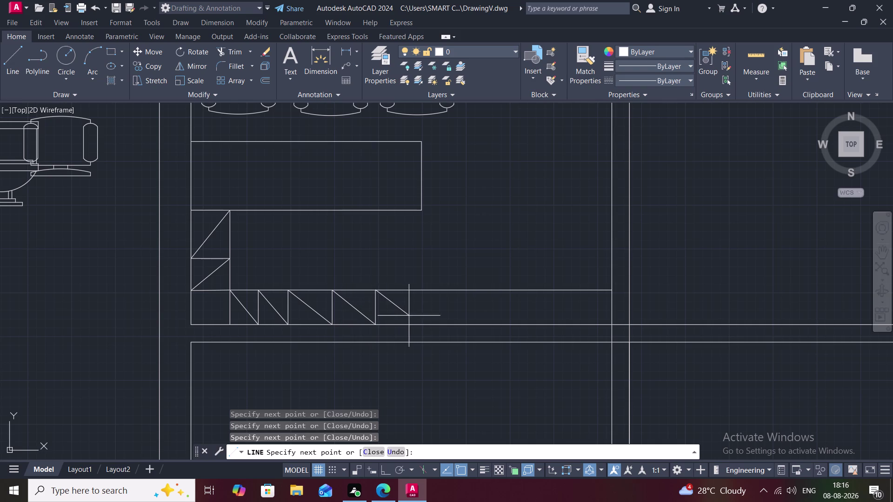
click(421, 323)
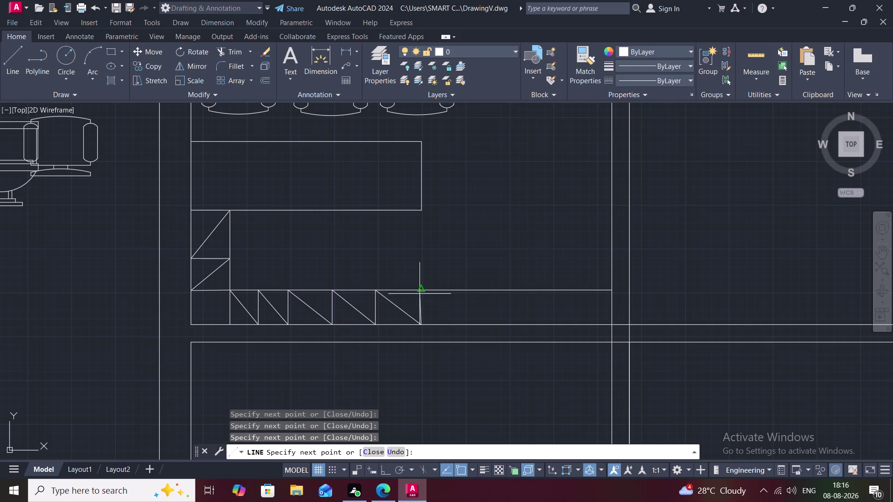
click(420, 291)
click(467, 321)
click(468, 291)
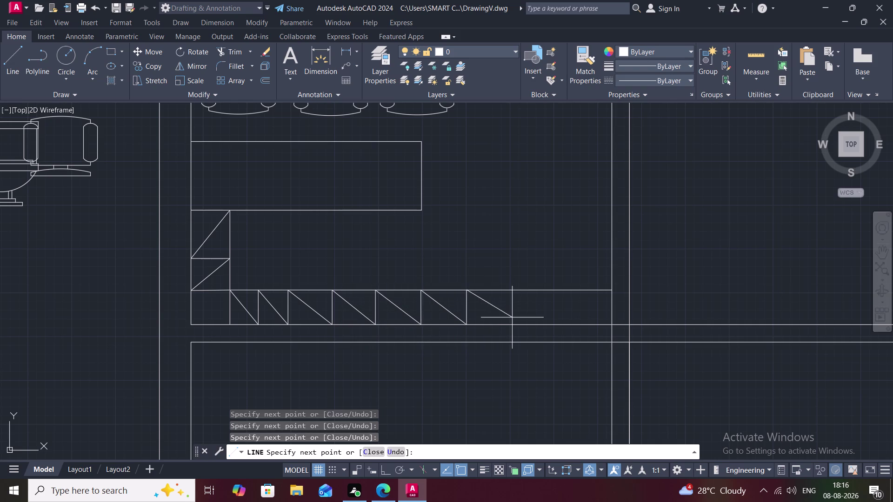
click(510, 323)
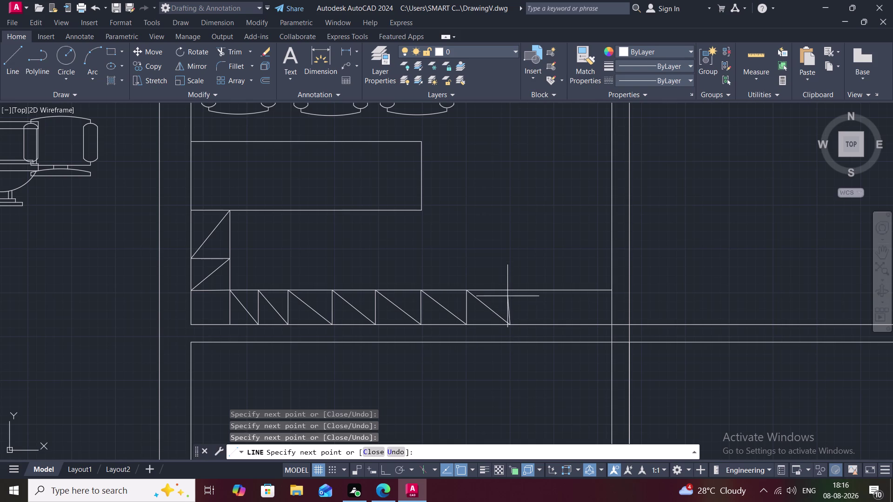
click(509, 287)
click(553, 320)
key(Escape)
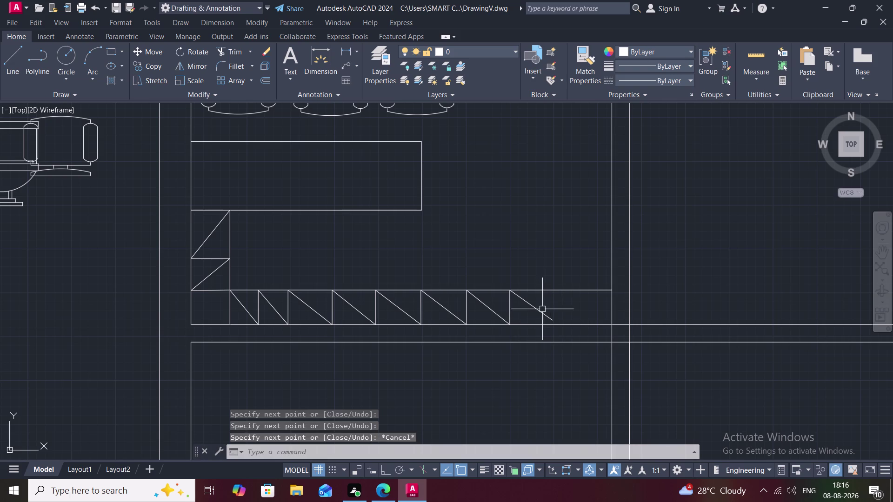
Delete the stray line at the zigzag's end and begin a new diagonal at the inner edge.
click(541, 311)
key(Delete)
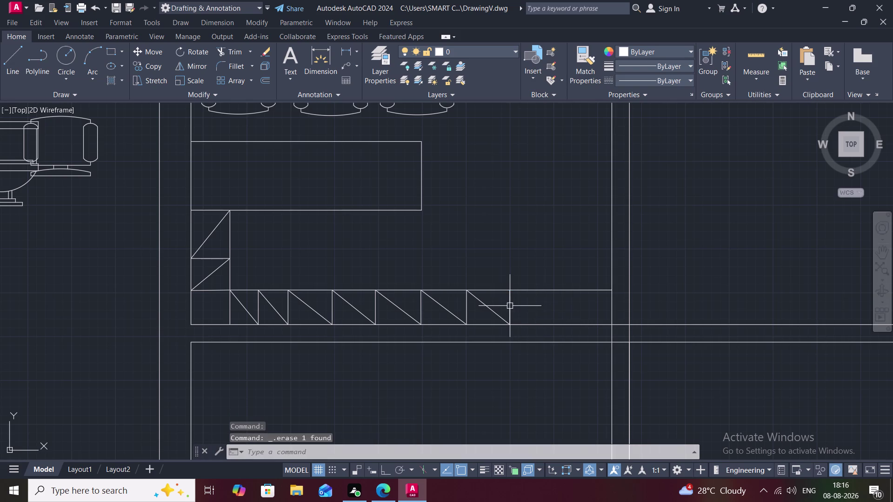
key(space)
key(Escape)
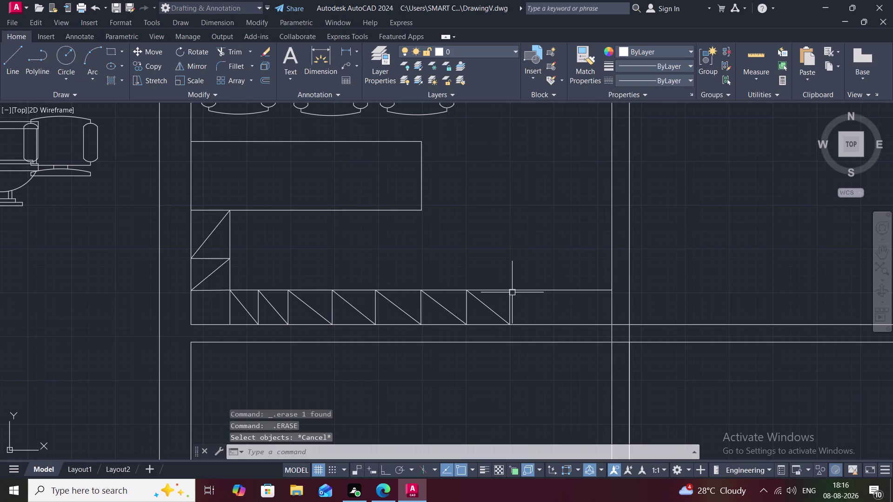
text(L)
key(space)
click(511, 292)
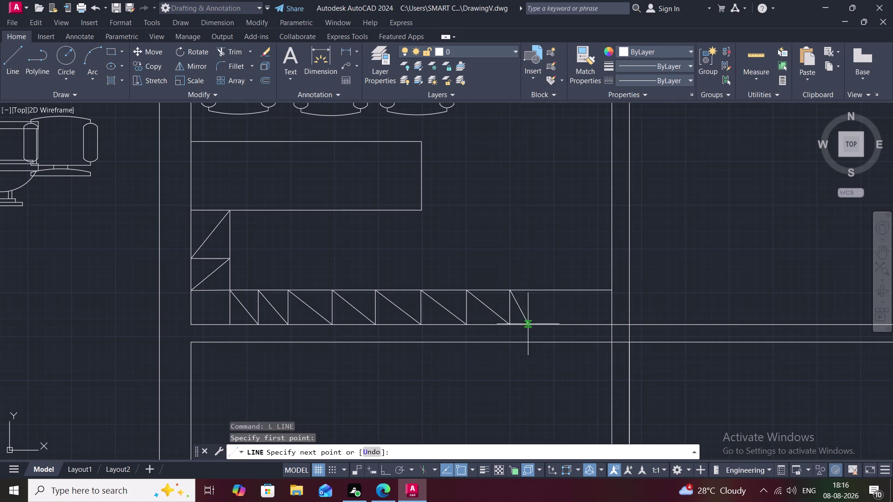